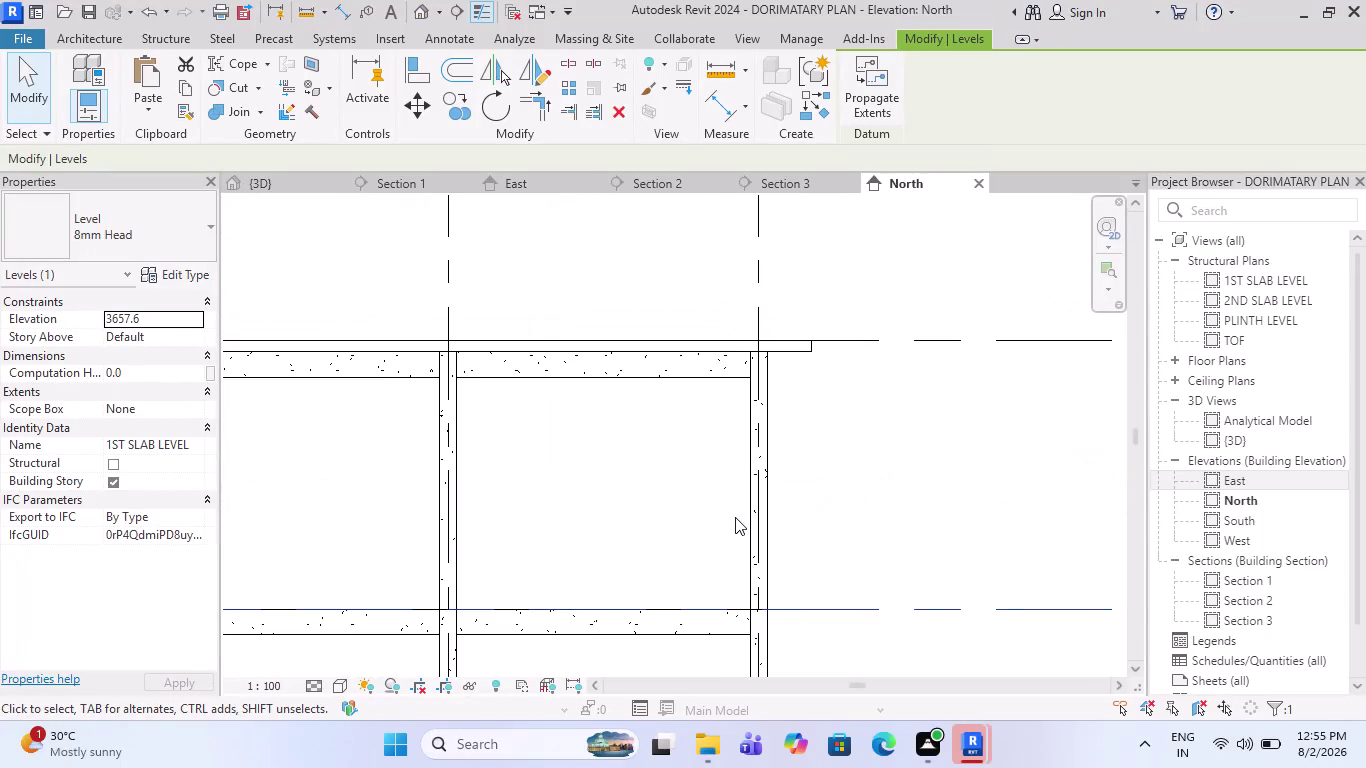
Open the Section 3 cut view through the beam.
scroll(down, 3)
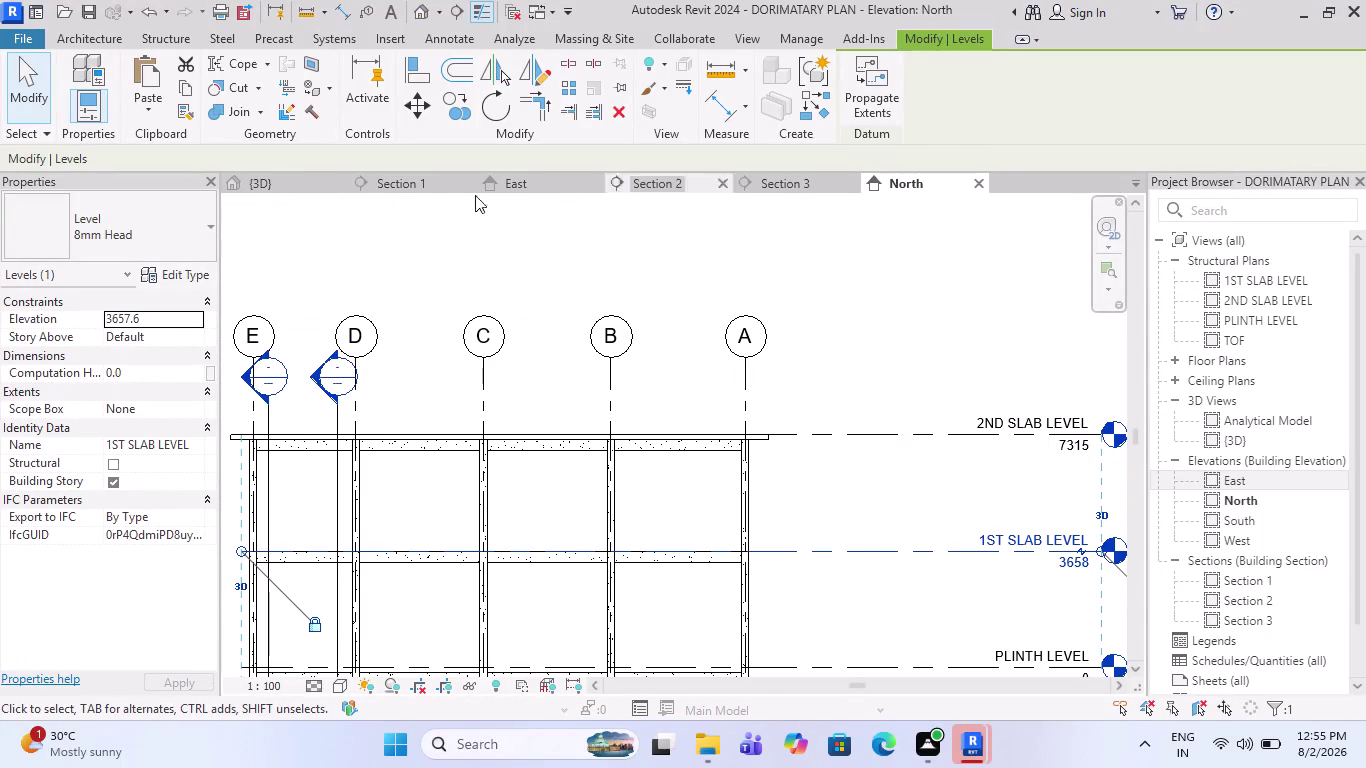
click(812, 182)
scroll(up, 3)
scroll(up, 3)
scroll(up, 3)
scroll(down, 3)
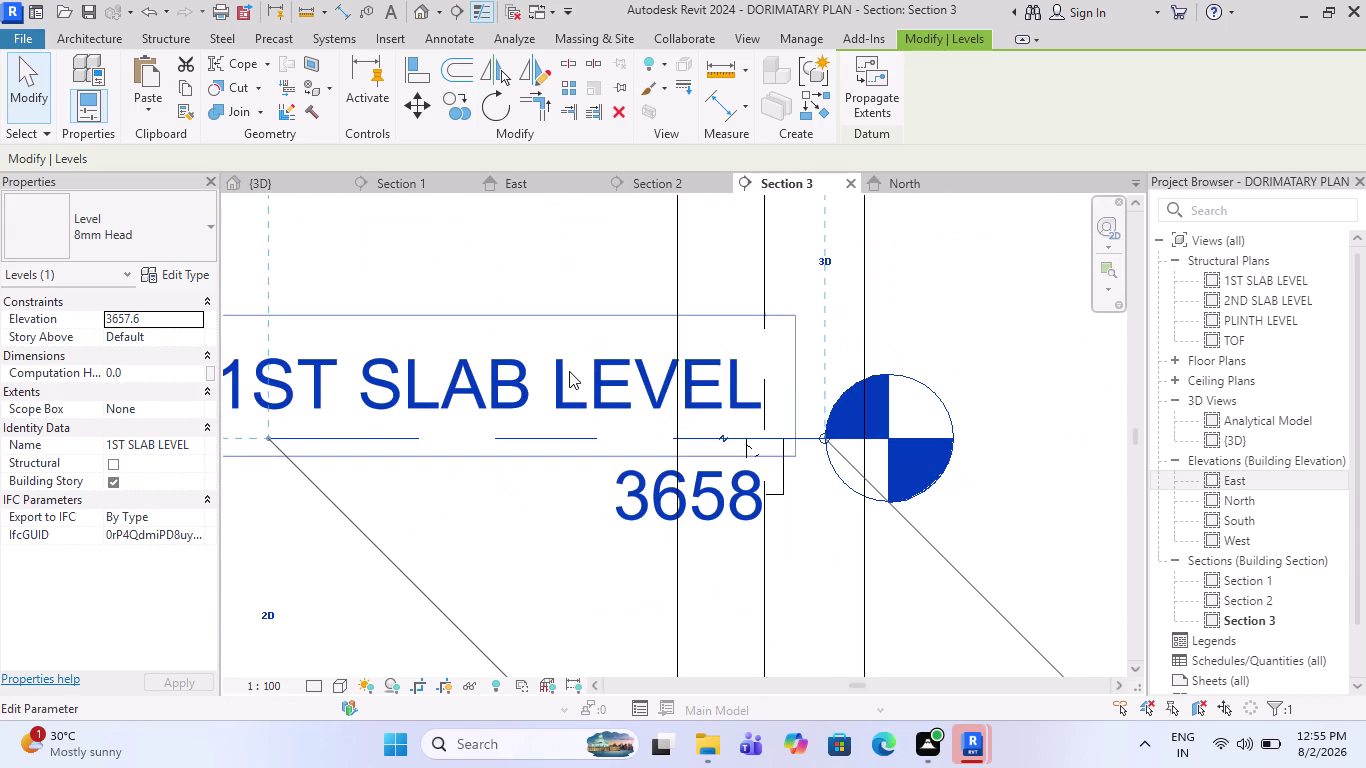
Check the Section 3 view's shortcut menu options, then dismiss them.
click(569, 371)
key(Escape)
click(945, 411)
right_click(947, 355)
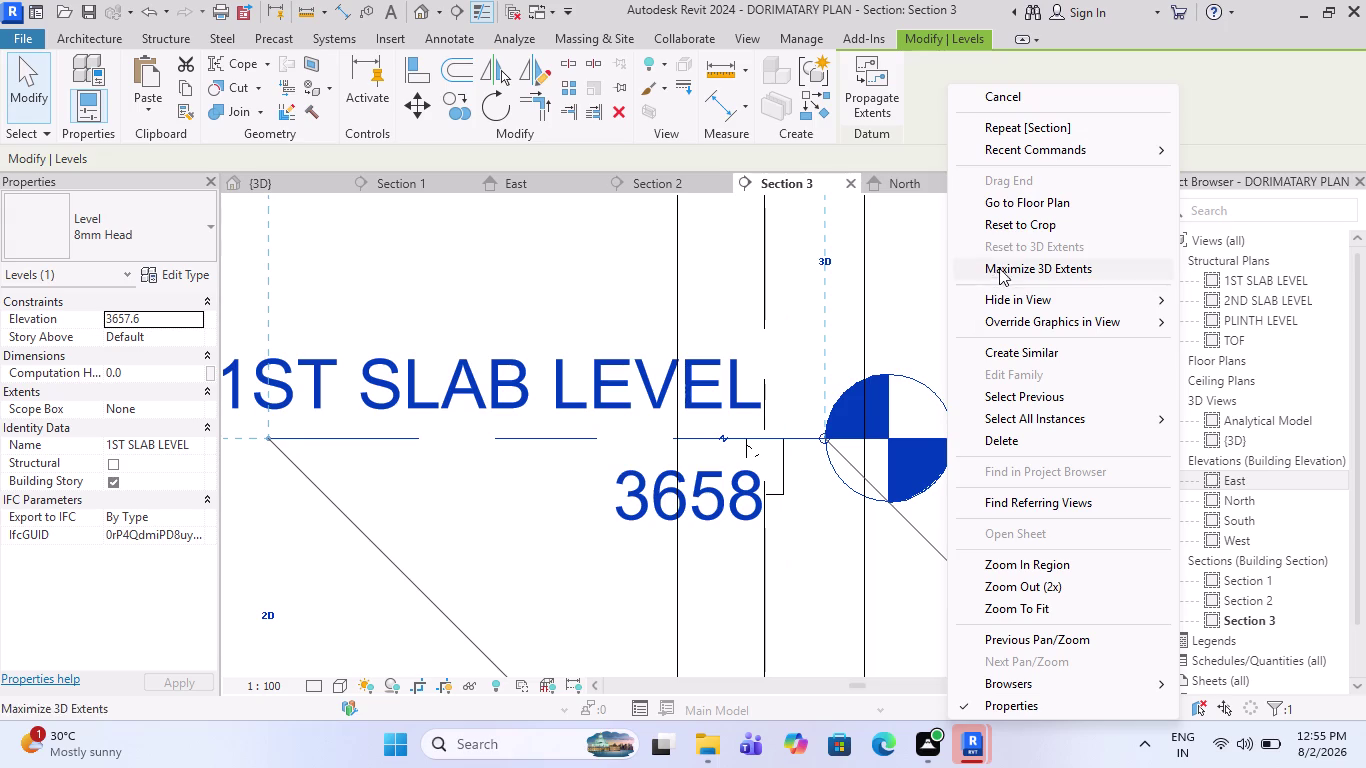
click(1047, 302)
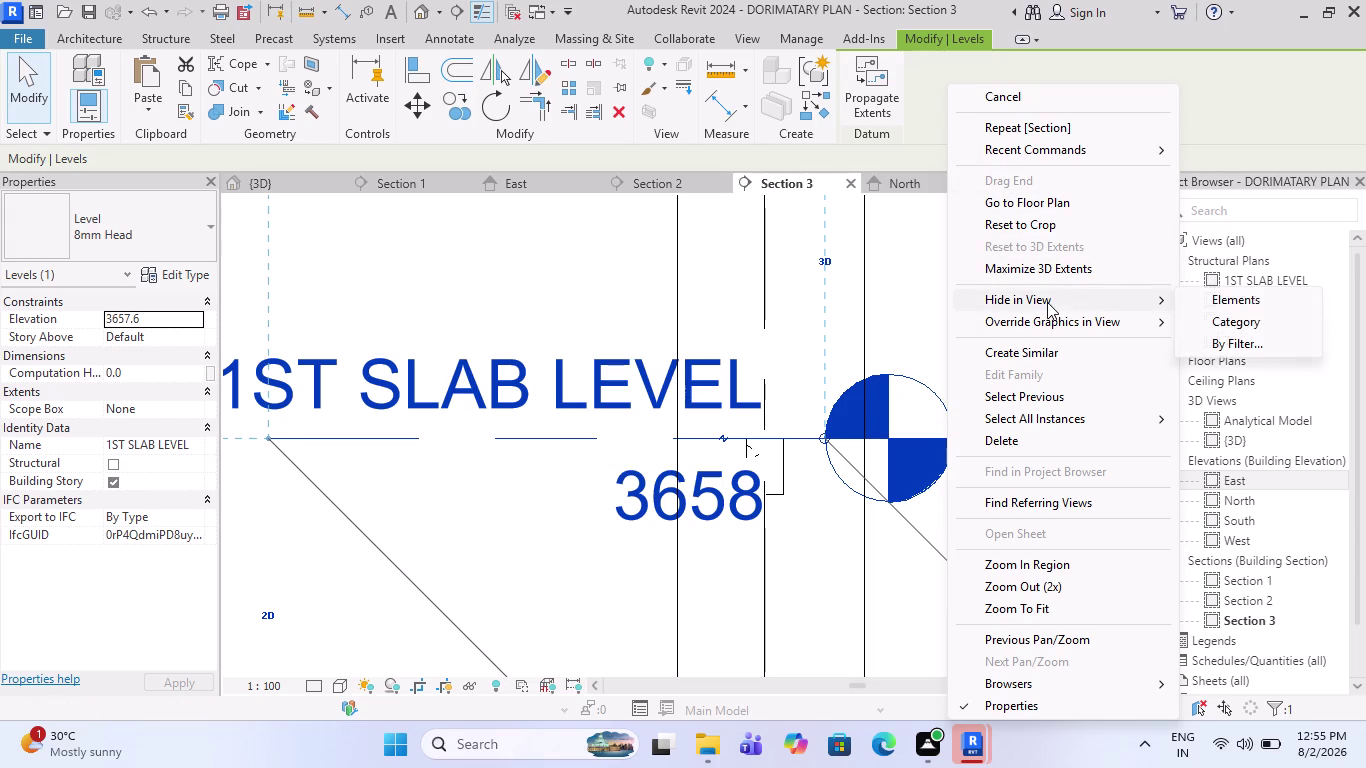
click(1199, 298)
scroll(up, 3)
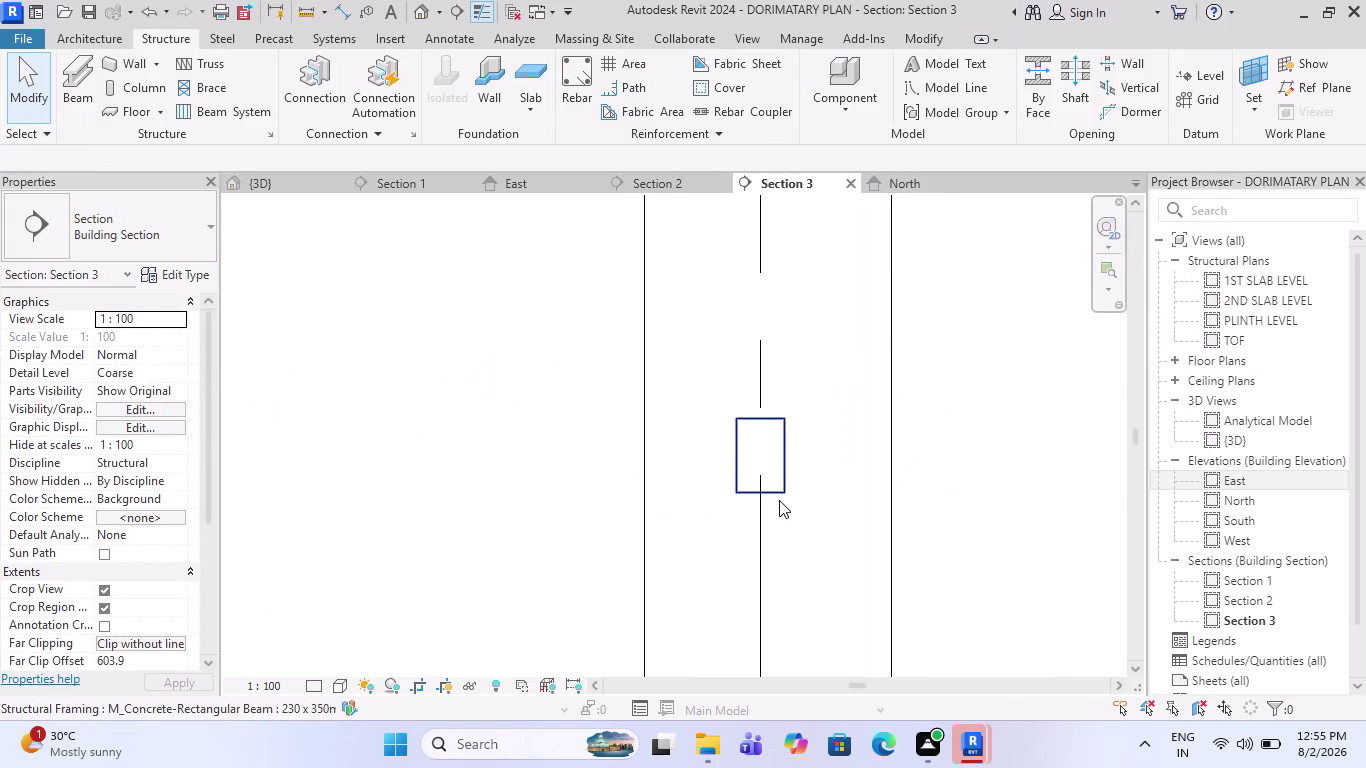
scroll(down, 3)
scroll(down, 3)
scroll(up, 3)
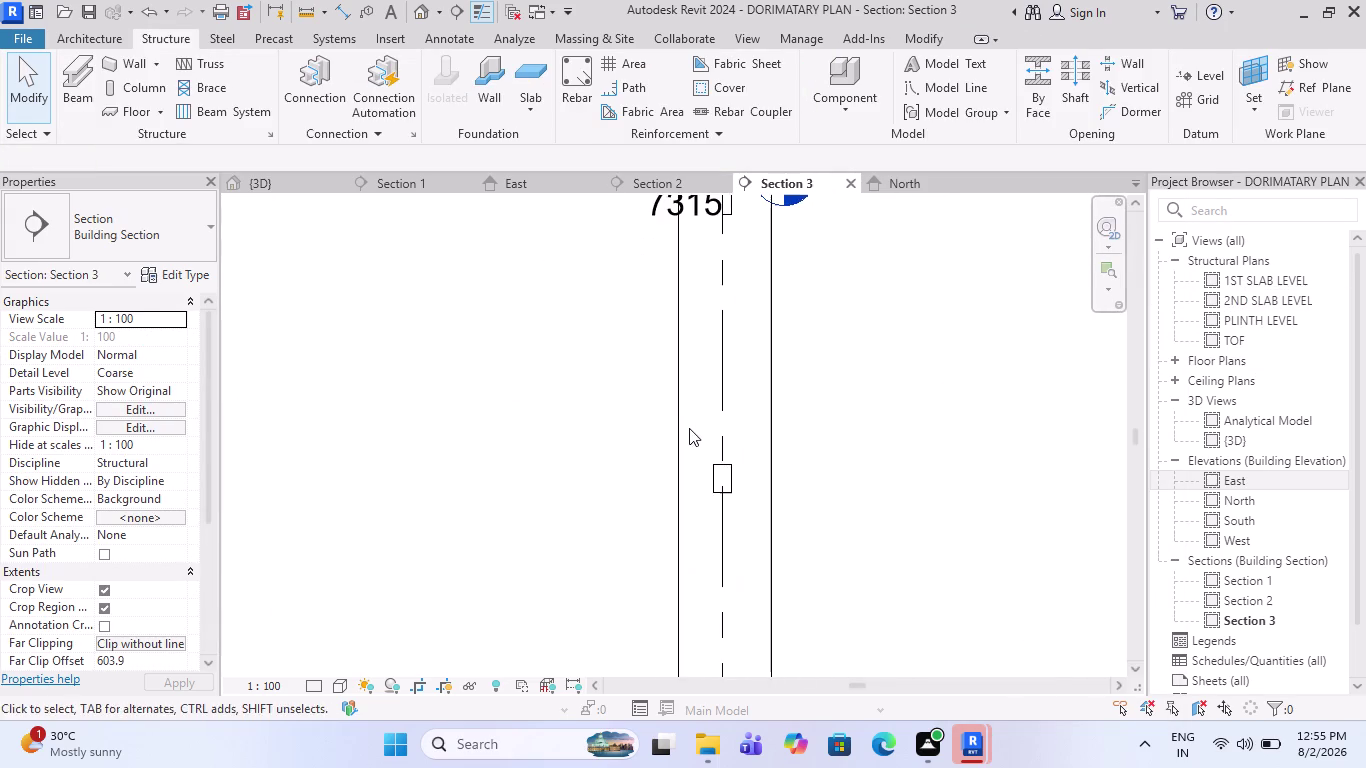
scroll(up, 3)
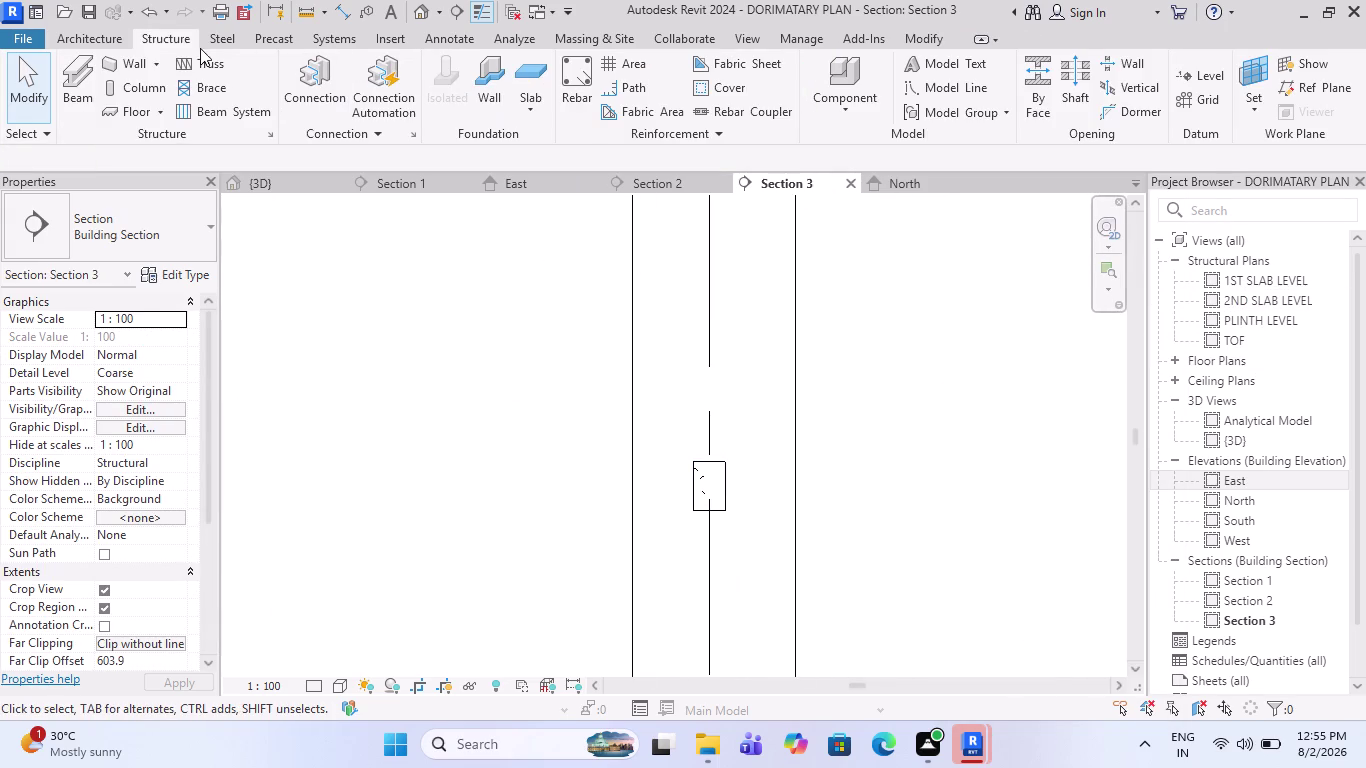
Set the beam's rebar cover to Rebar Cover 3 <25 mm>.
click(731, 85)
scroll(up, 3)
click(727, 479)
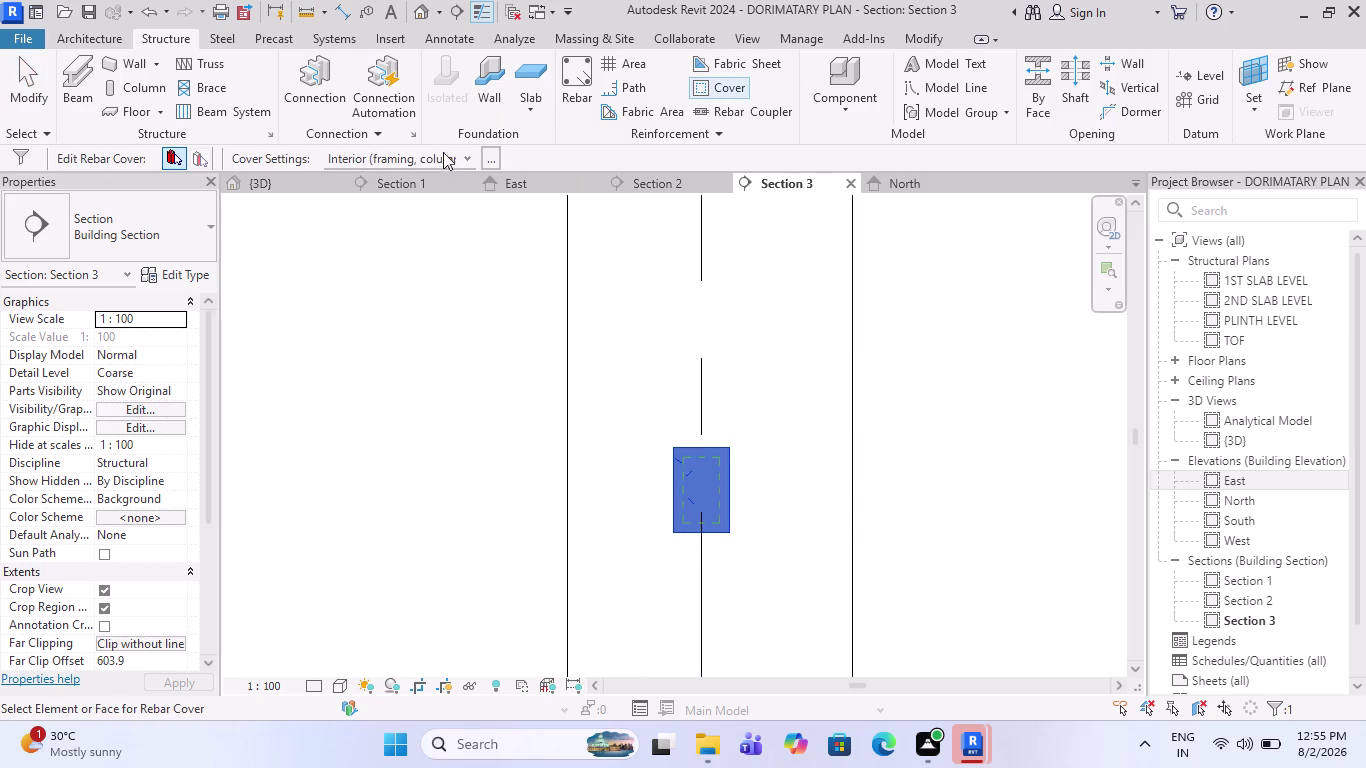
click(443, 158)
click(432, 331)
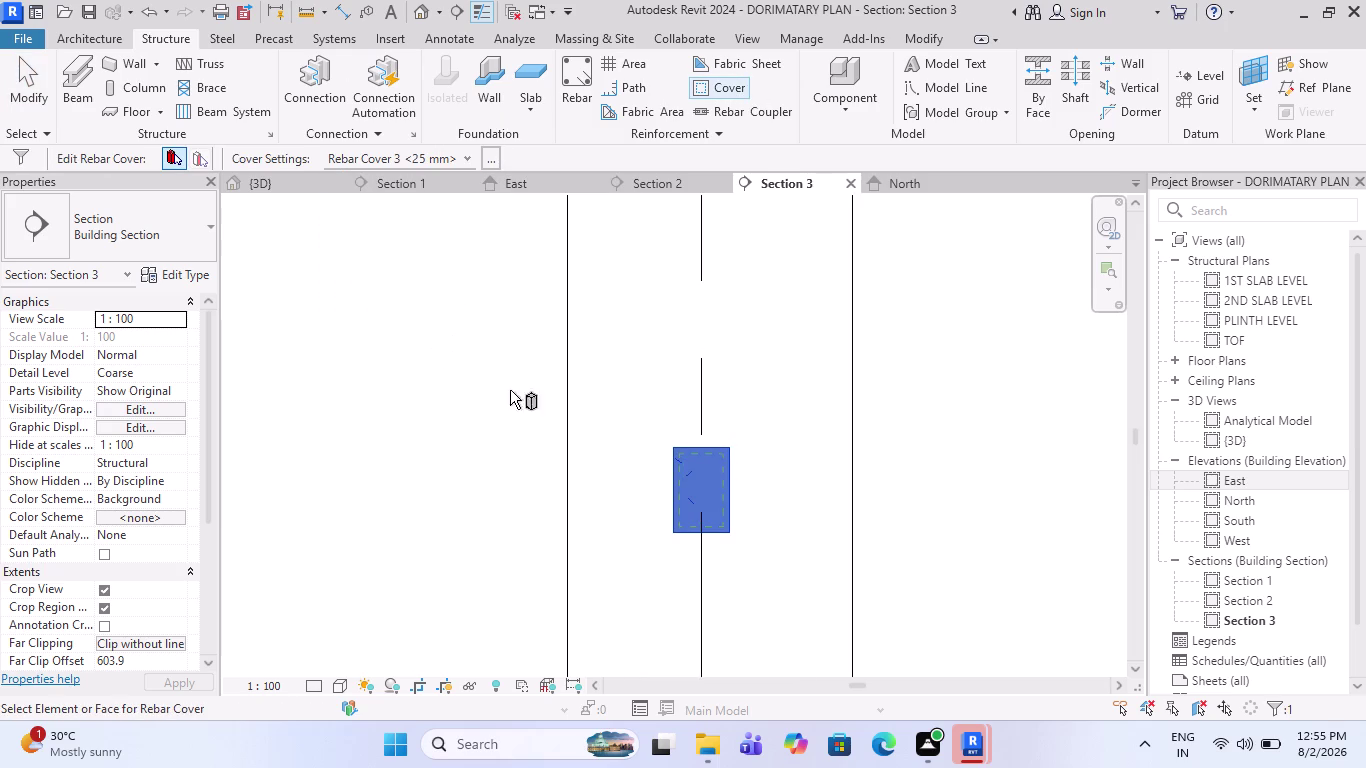
scroll(up, 3)
Start rebar placement with the M_T1 stirrup shape, placed parallel to the work plane.
click(590, 69)
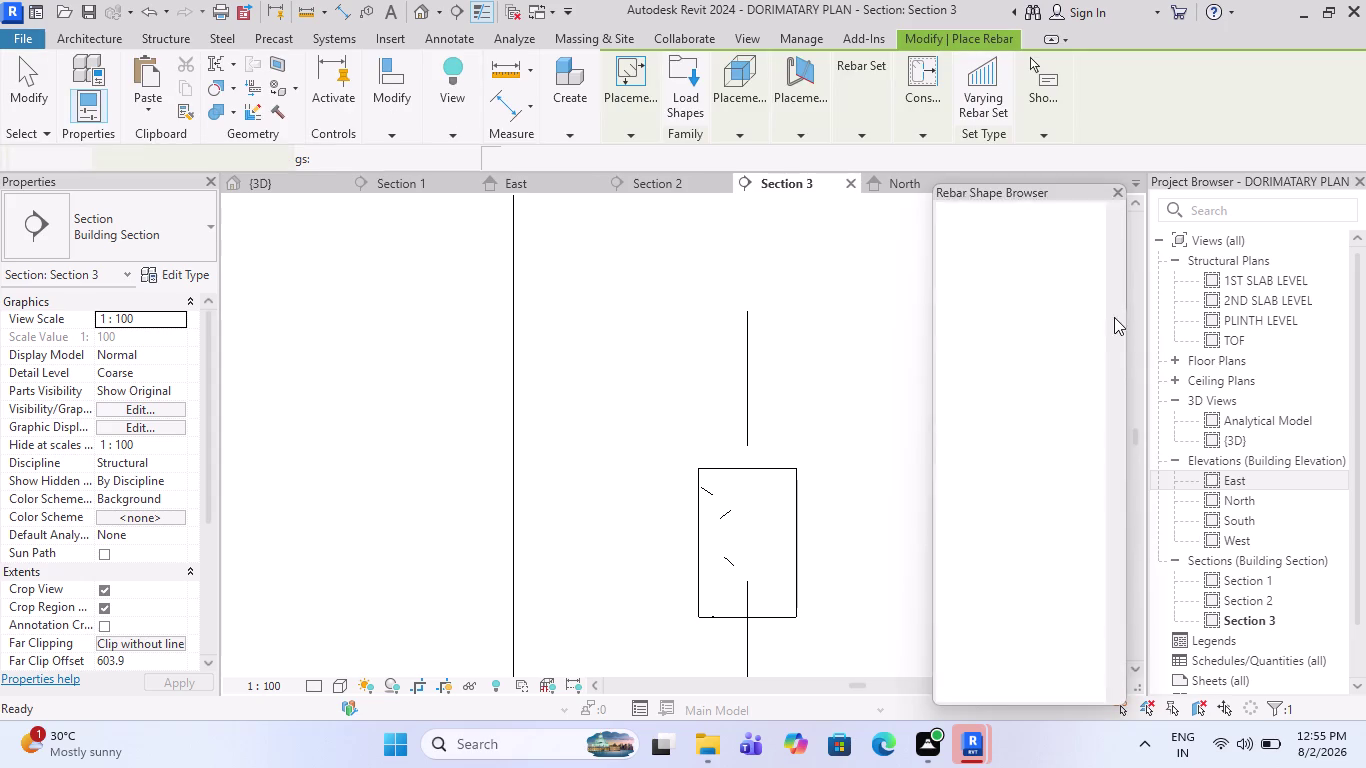
drag(1109, 231, 1119, 386)
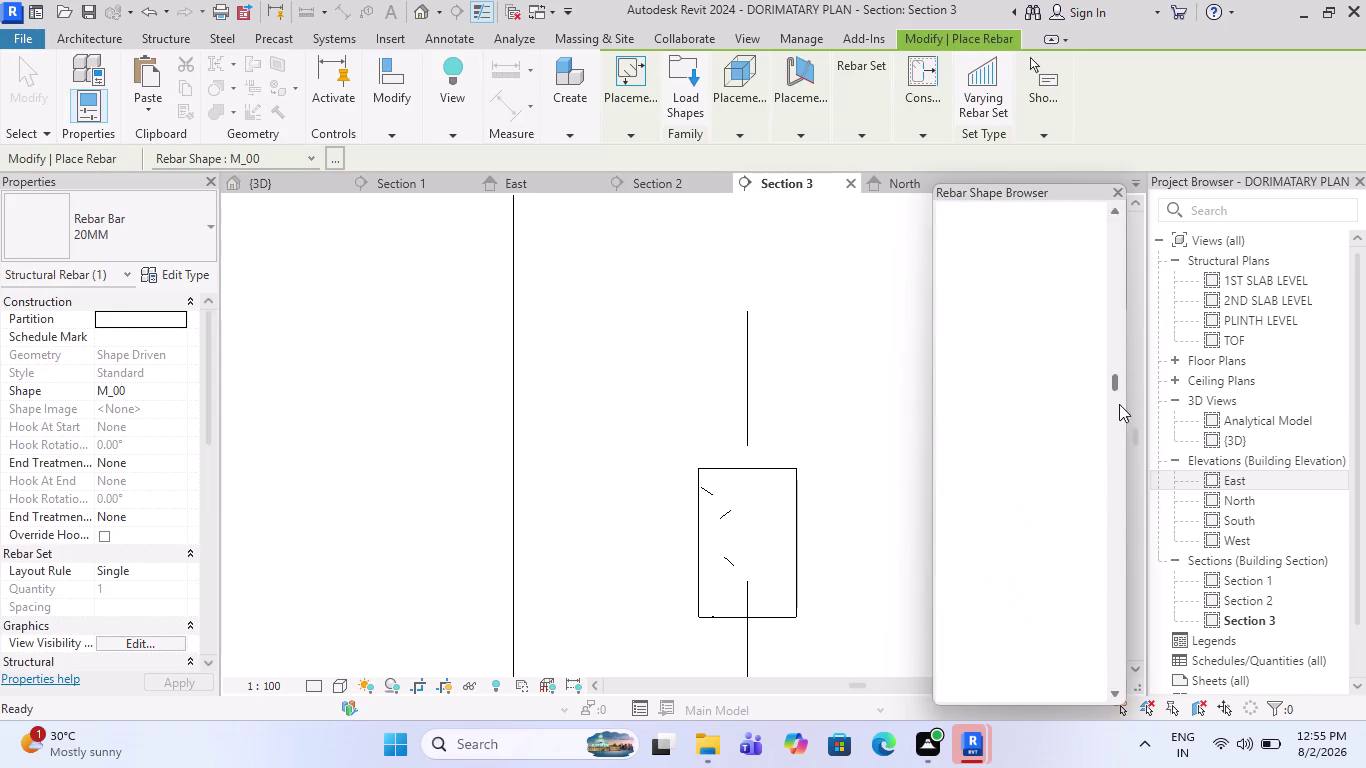
drag(1119, 386, 1121, 534)
scroll(down, 3)
scroll(down, 3)
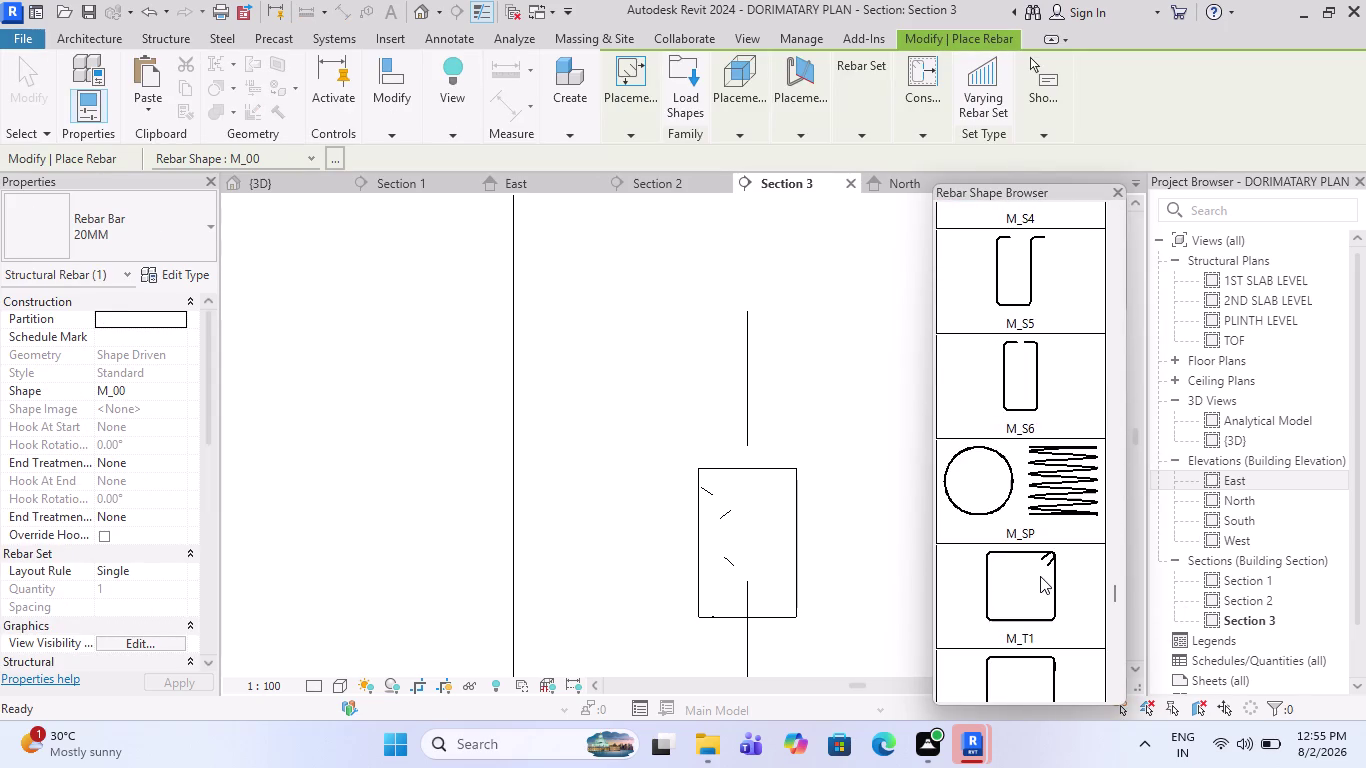
click(1029, 570)
scroll(up, 3)
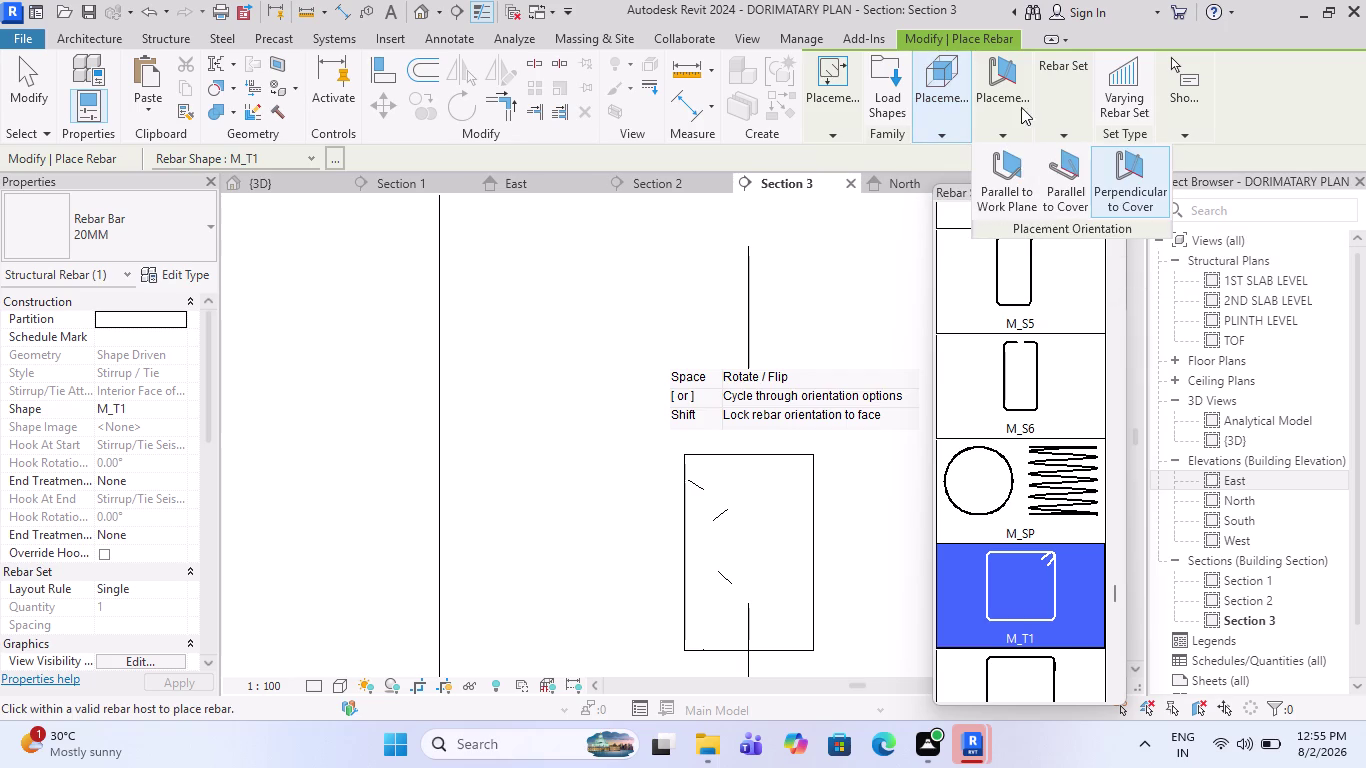
click(1005, 173)
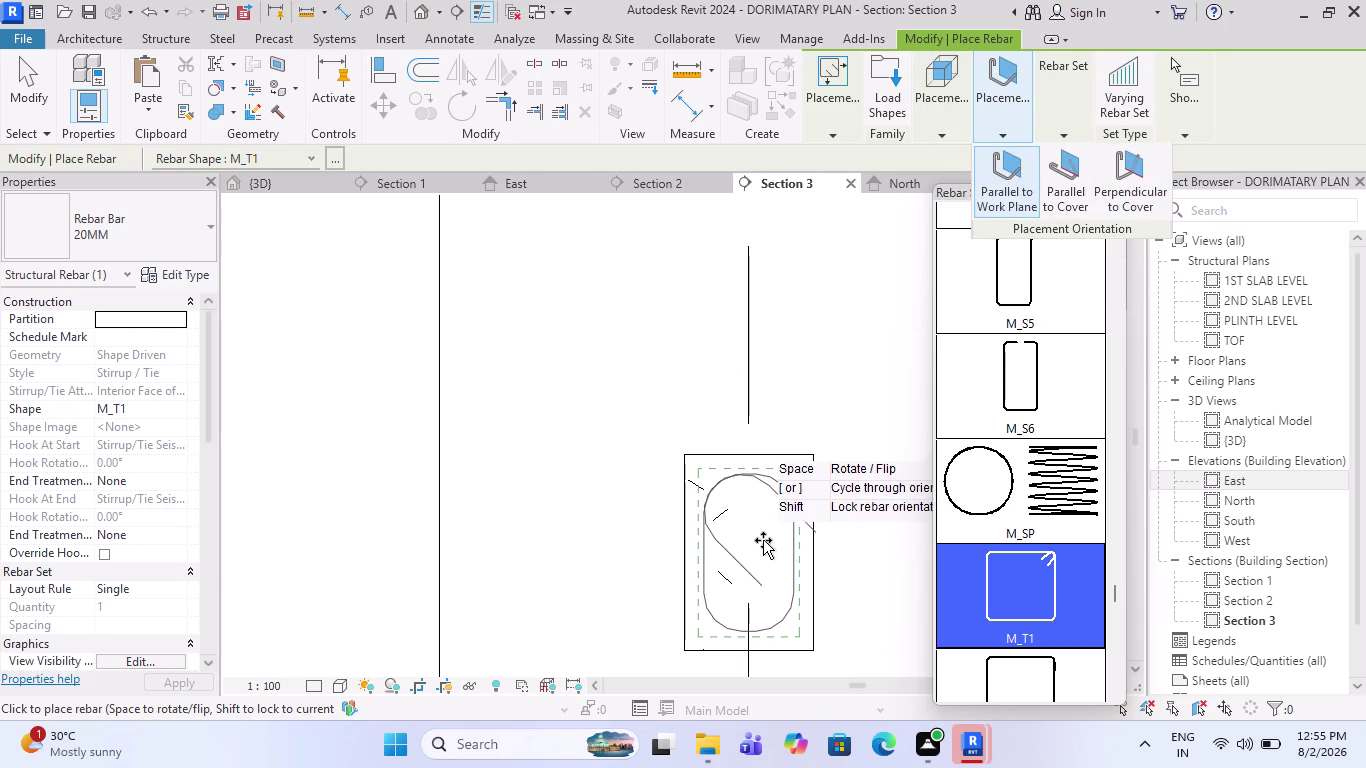
Place an 8MM M_T1 stirrup inside the Section 3 beam.
scroll(up, 3)
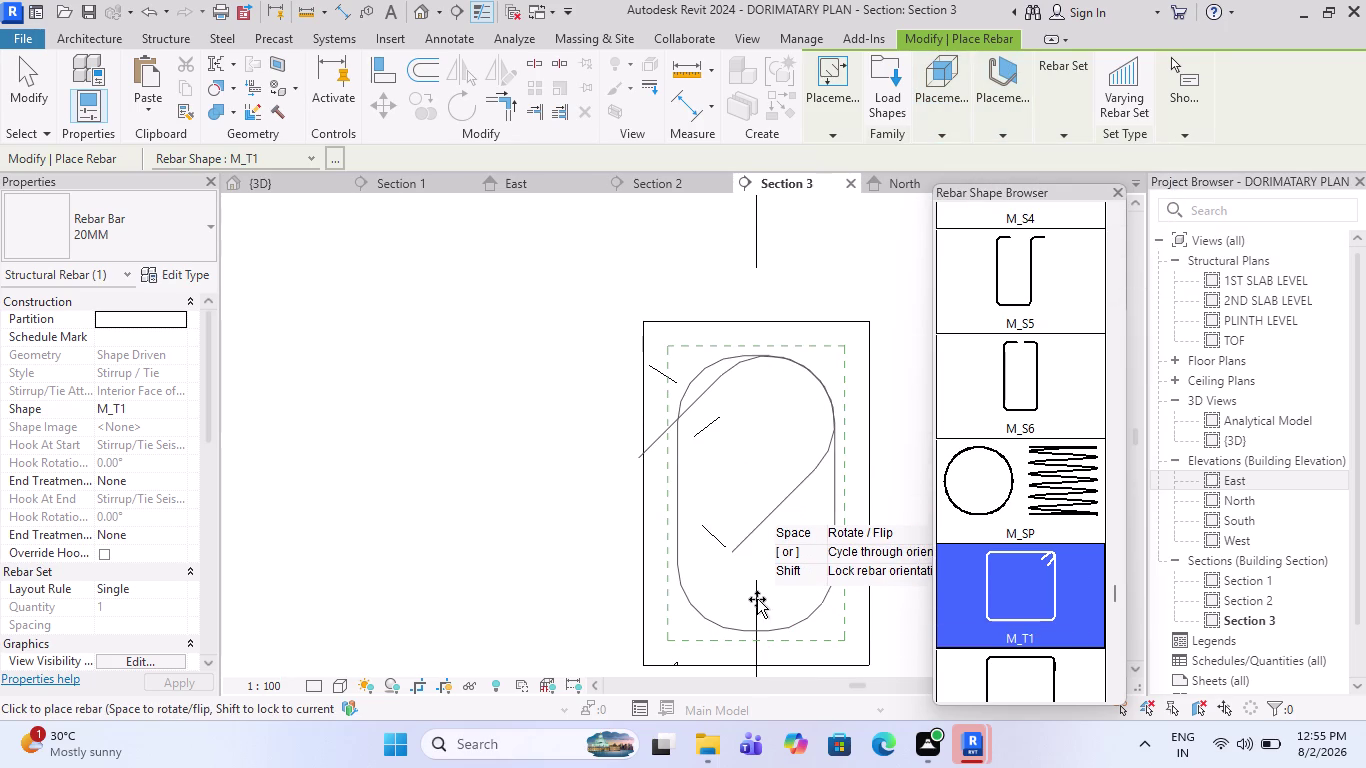
scroll(down, 3)
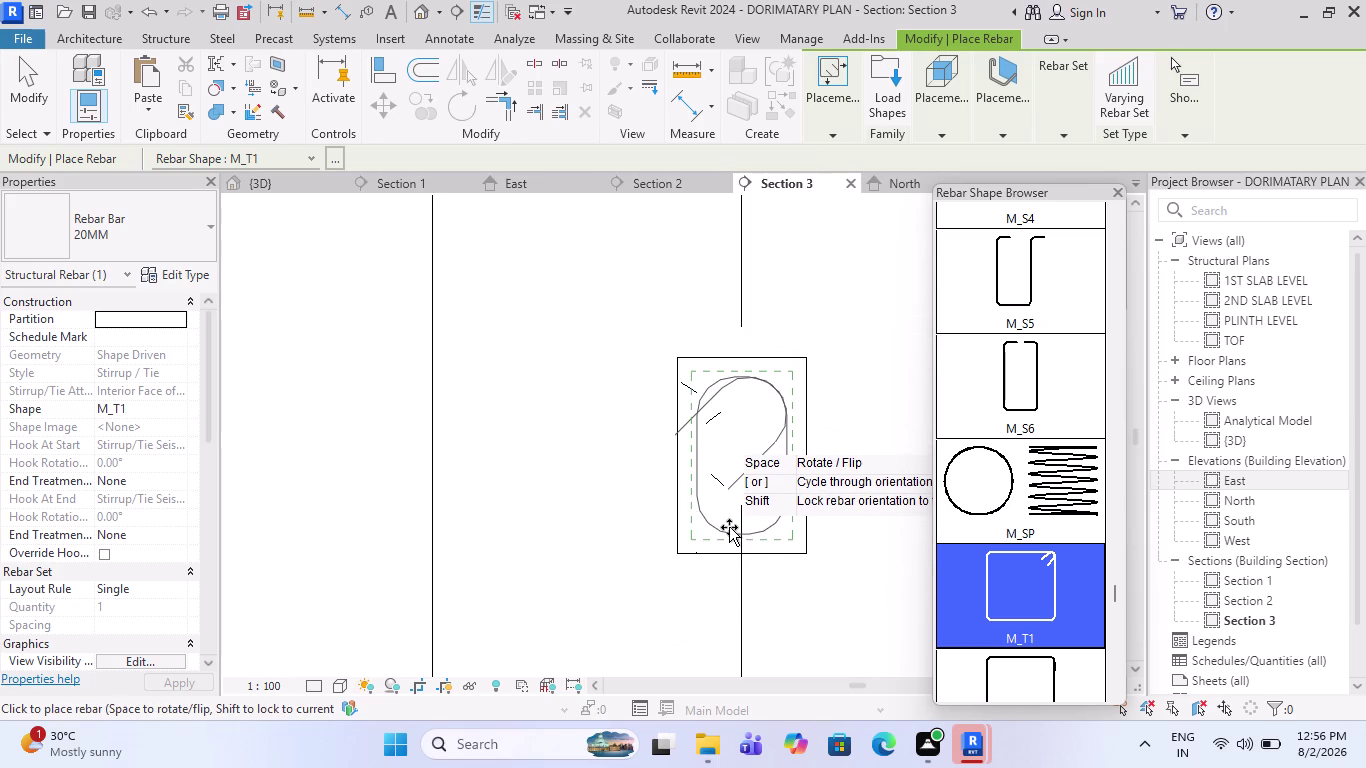
click(139, 227)
scroll(up, 3)
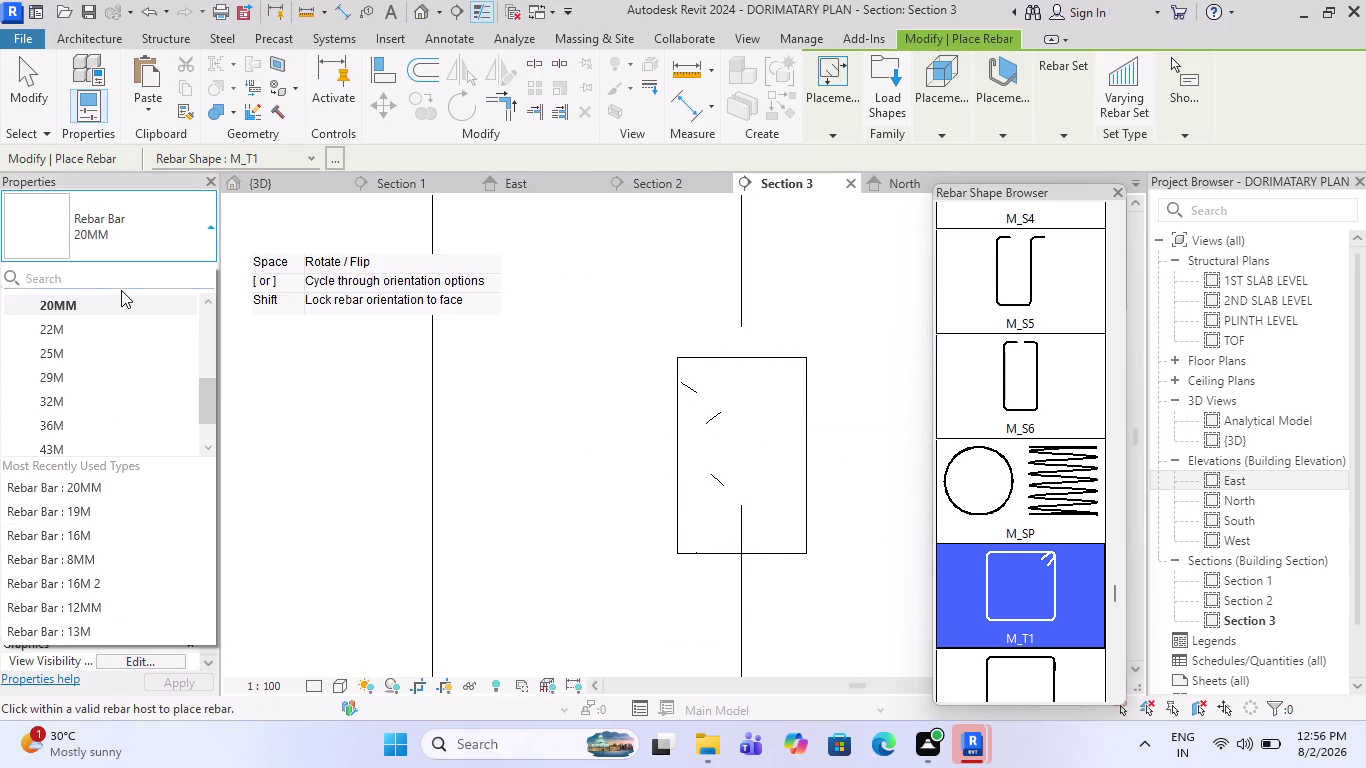
scroll(up, 3)
scroll(up, 3)
click(84, 328)
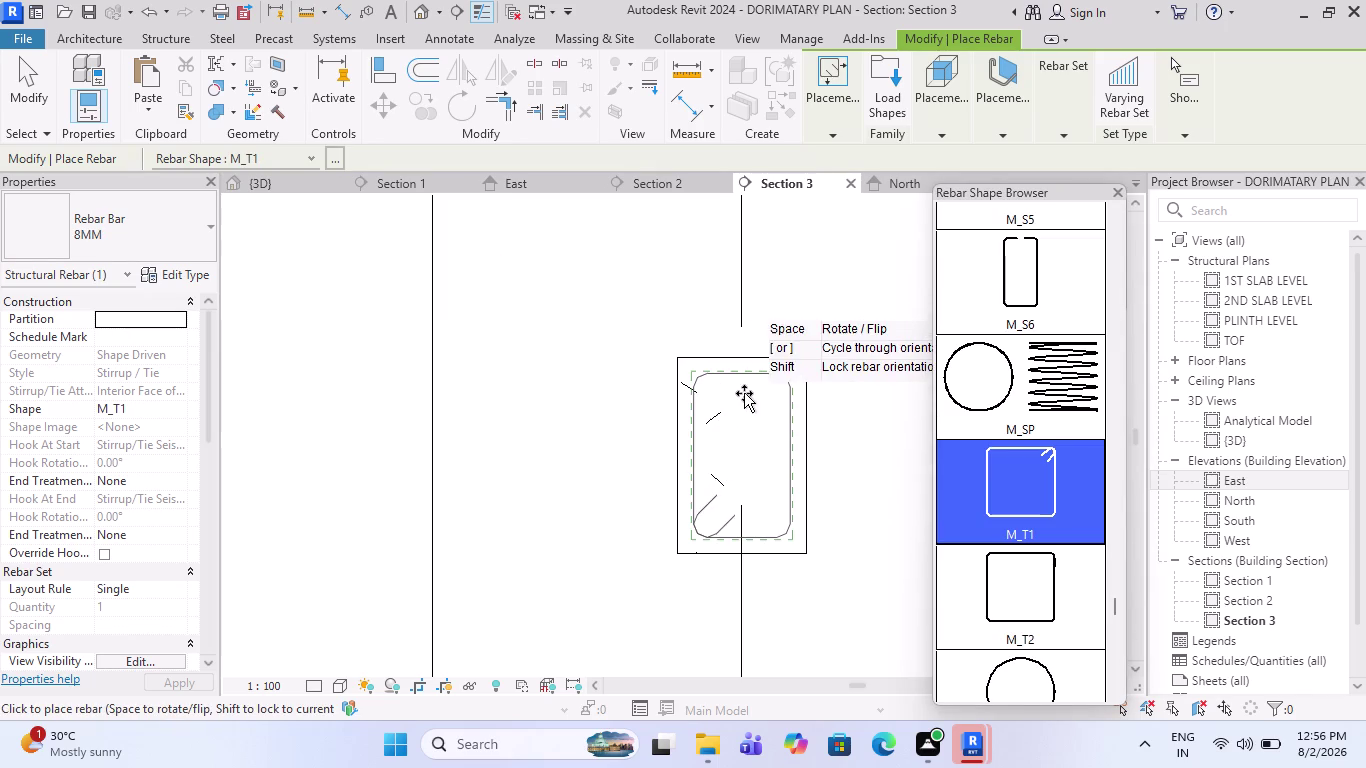
click(736, 516)
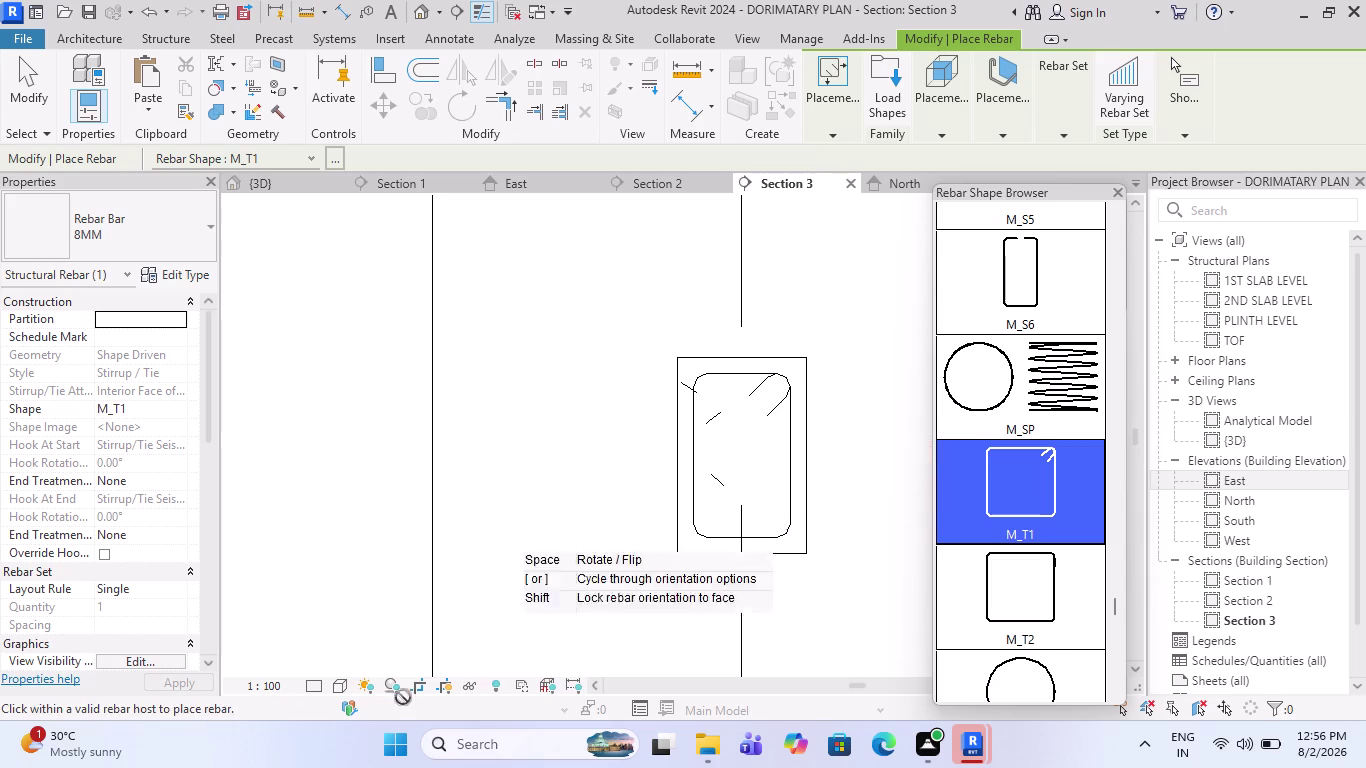
Show the section at Fine detail and select the straight M_00 bar shape.
click(312, 686)
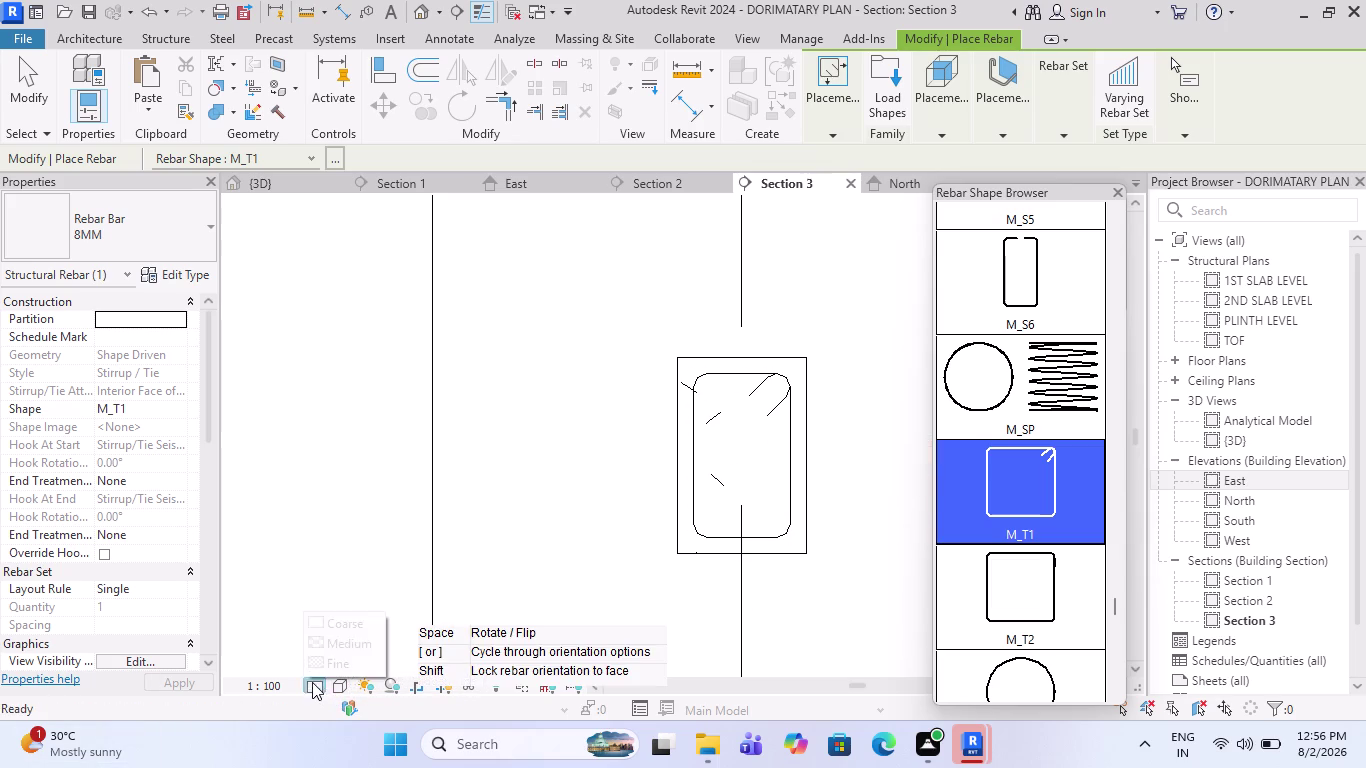
click(314, 670)
scroll(up, 3)
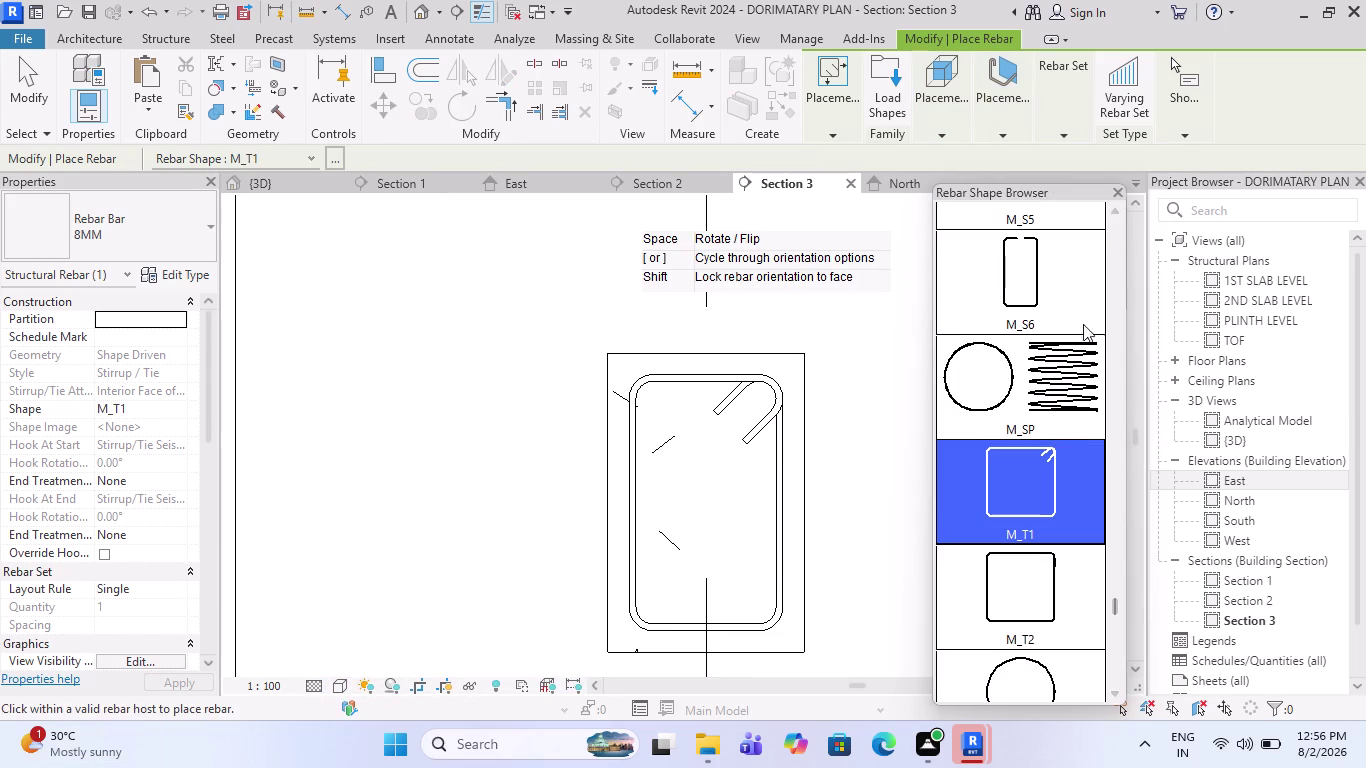
scroll(up, 3)
scroll(up, 3)
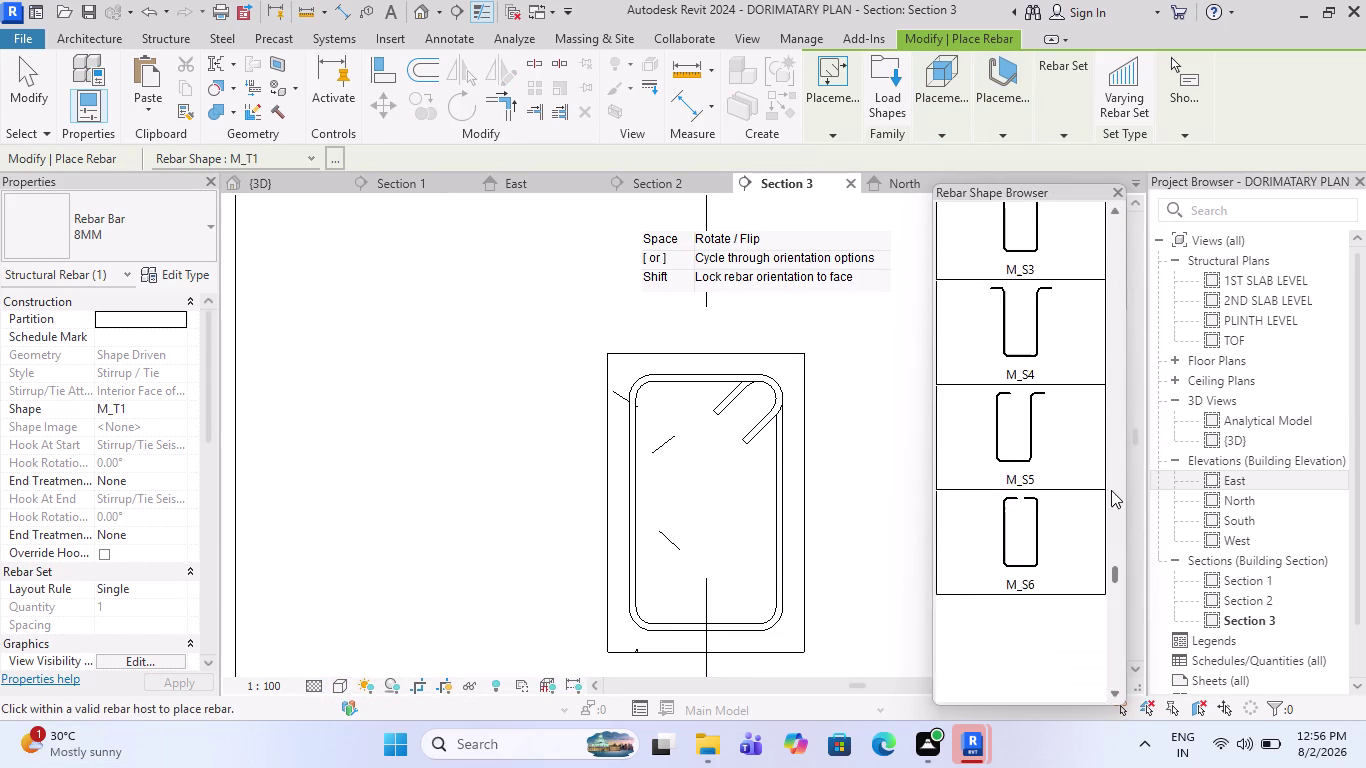
scroll(up, 3)
scroll(up, 3)
scroll(up, 3)
scroll(up, 3)
scroll(up, 3)
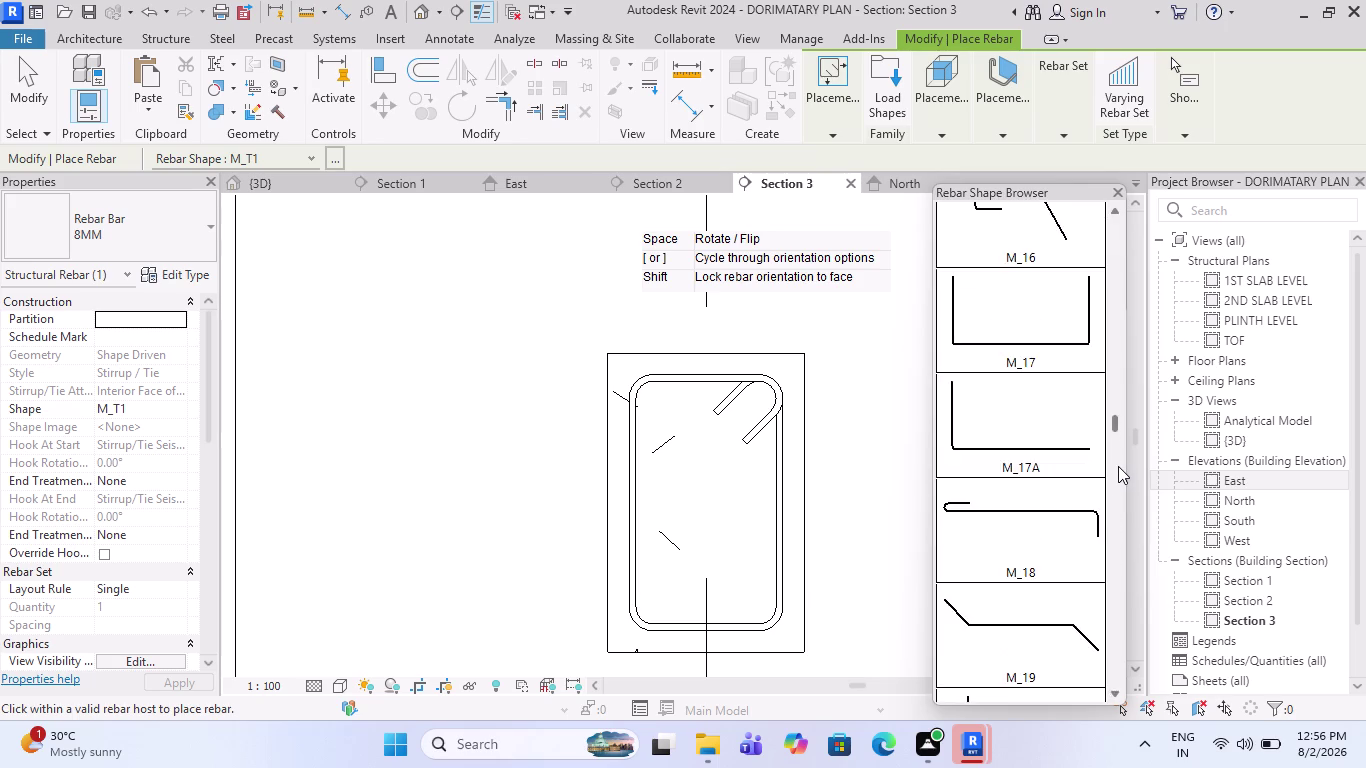
scroll(up, 3)
scroll(up, 3)
scroll(up, 3)
scroll(up, 3)
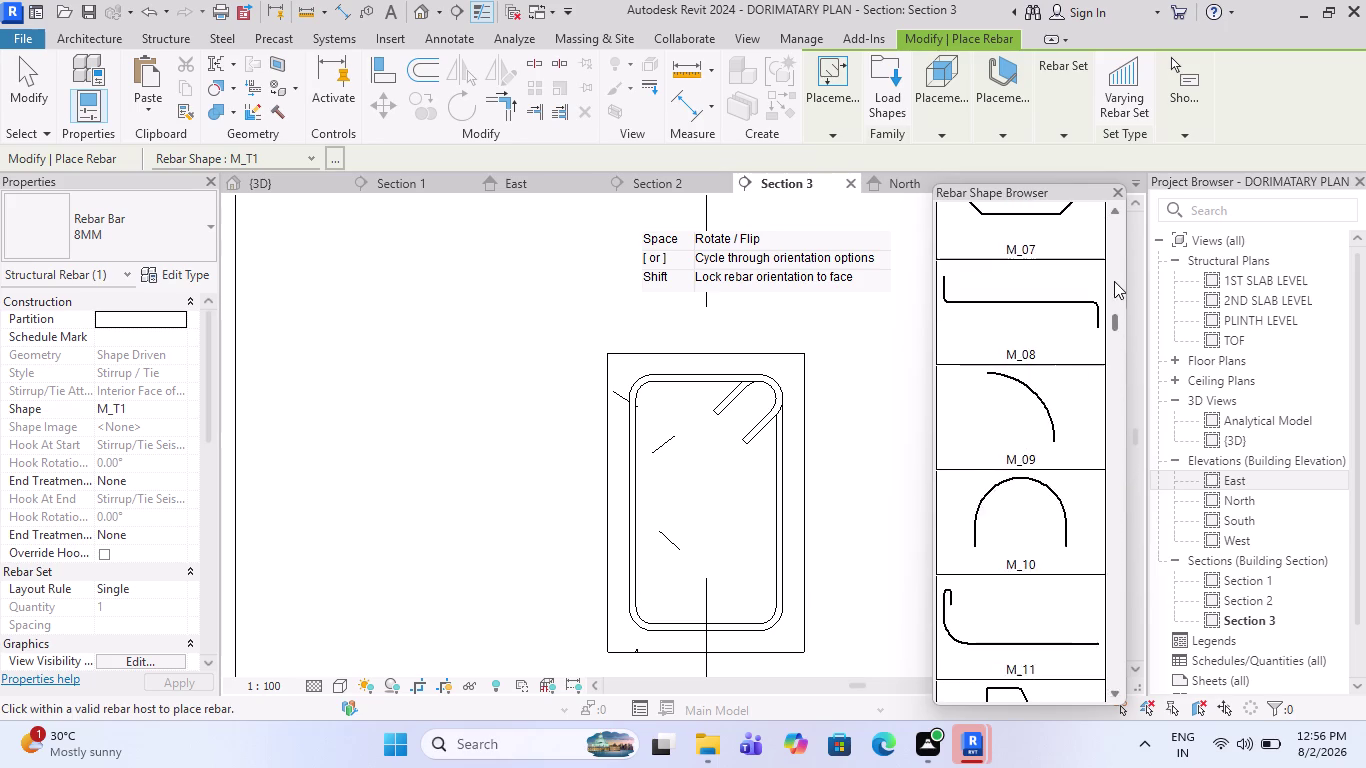
scroll(up, 3)
scroll(up, 3)
scroll(down, 3)
scroll(up, 3)
scroll(up, 3)
scroll(up, 3)
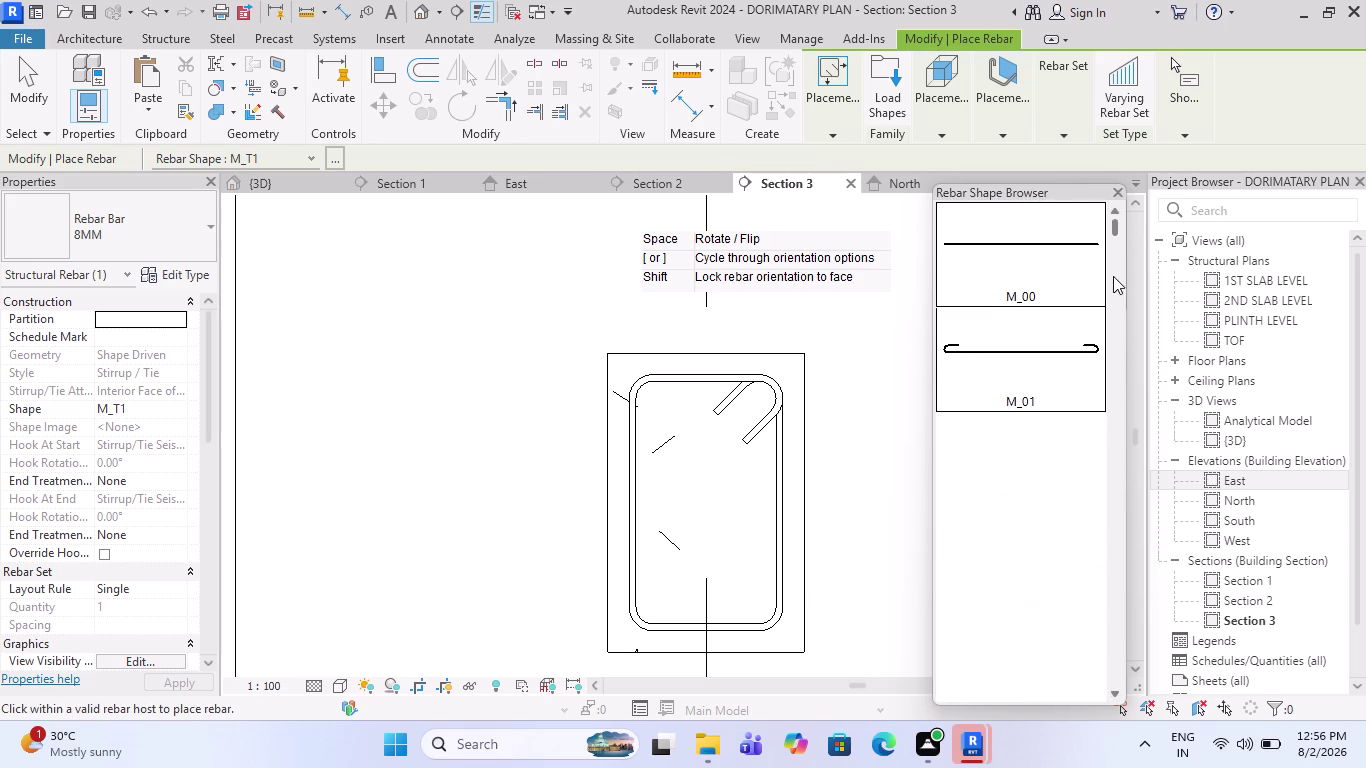
click(1074, 263)
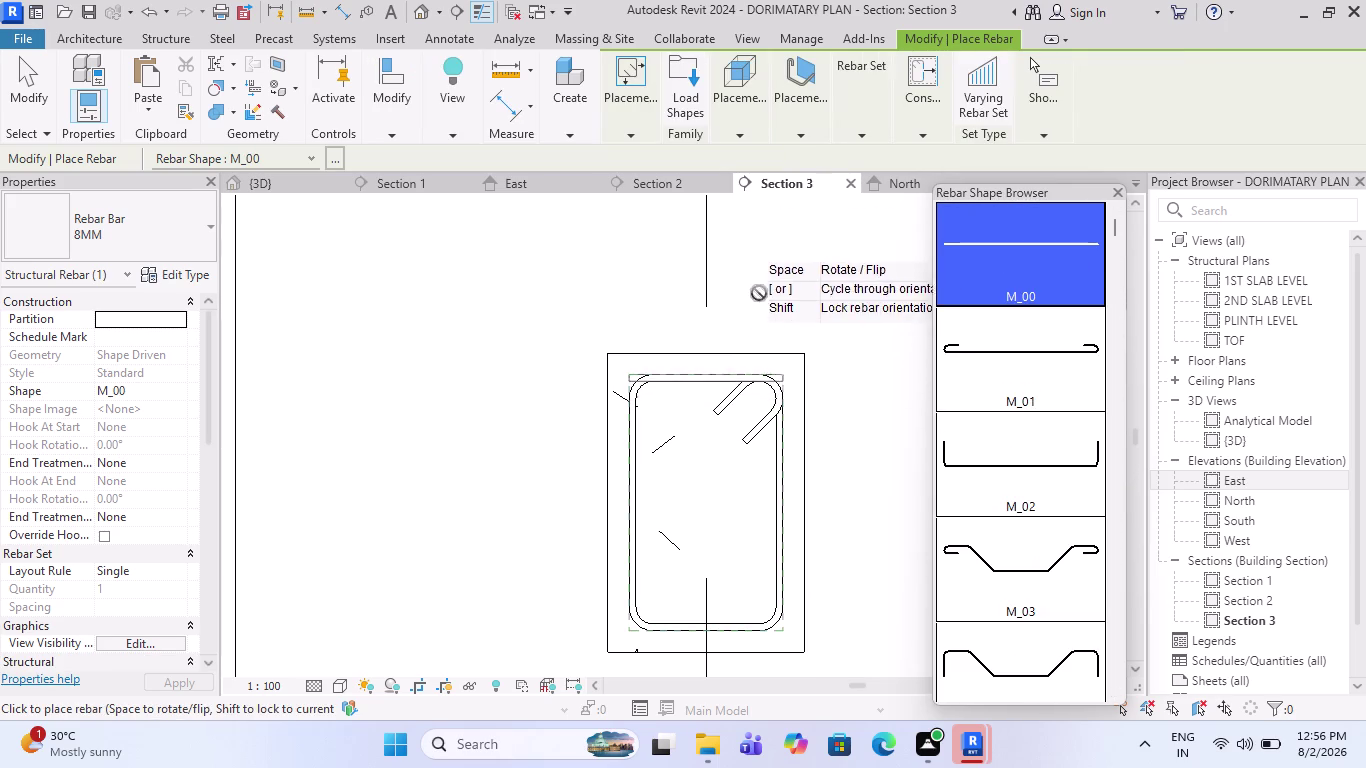
Place a 16M bar in the stirrup's top-right corner.
click(913, 170)
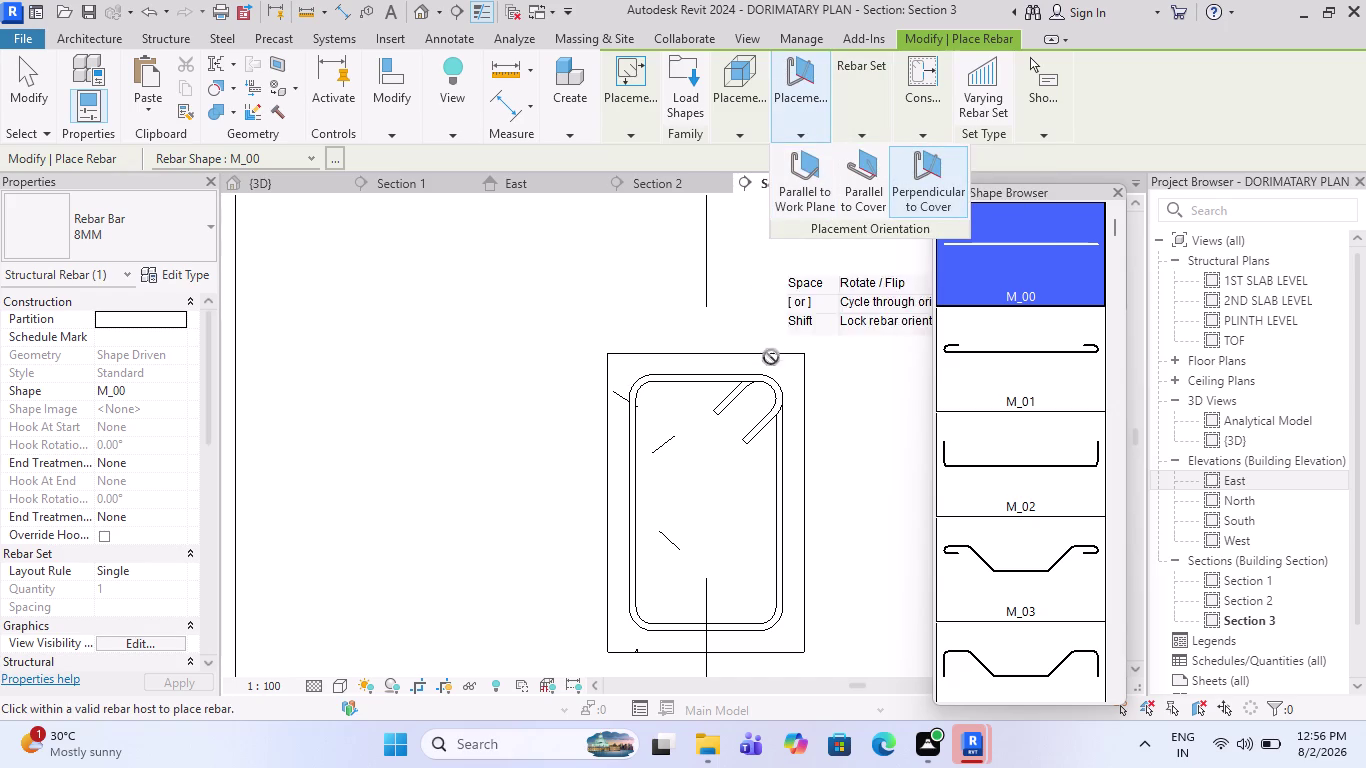
scroll(up, 3)
click(178, 222)
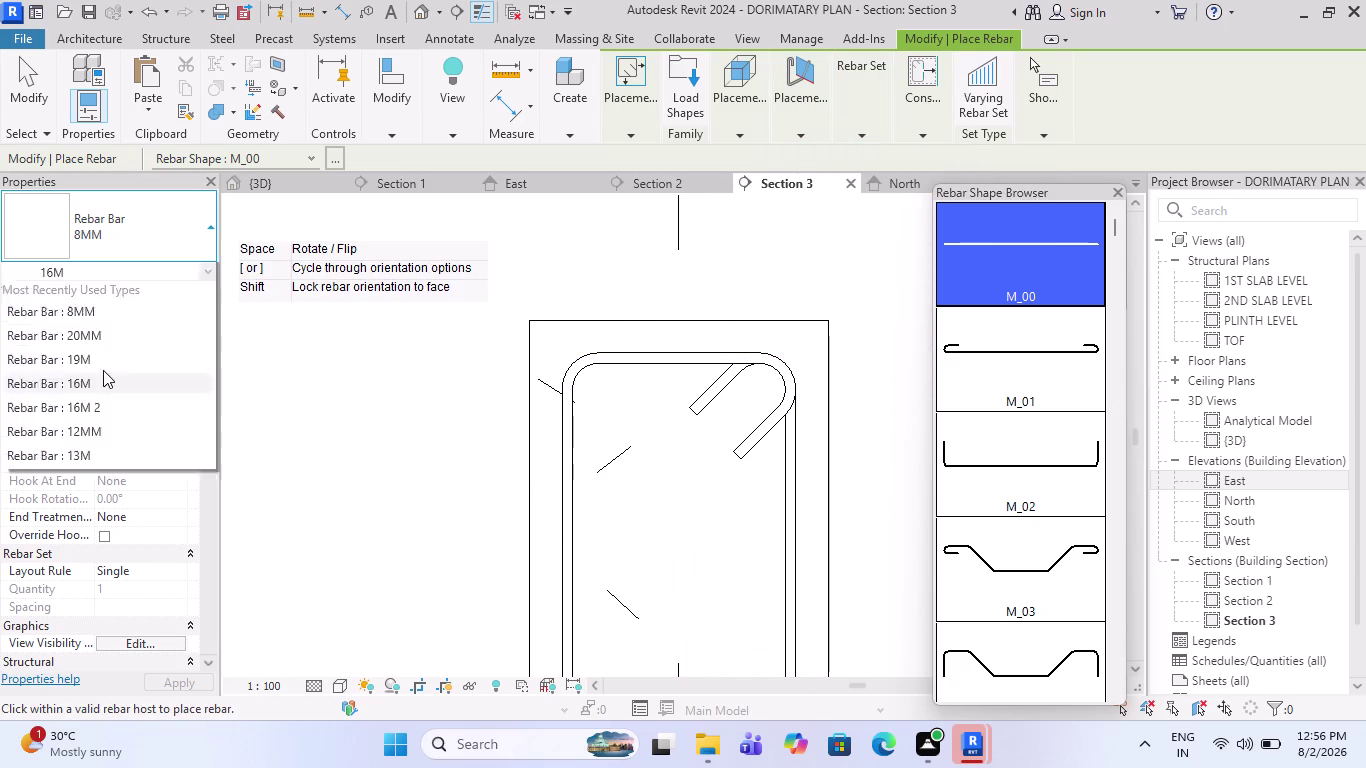
scroll(down, 3)
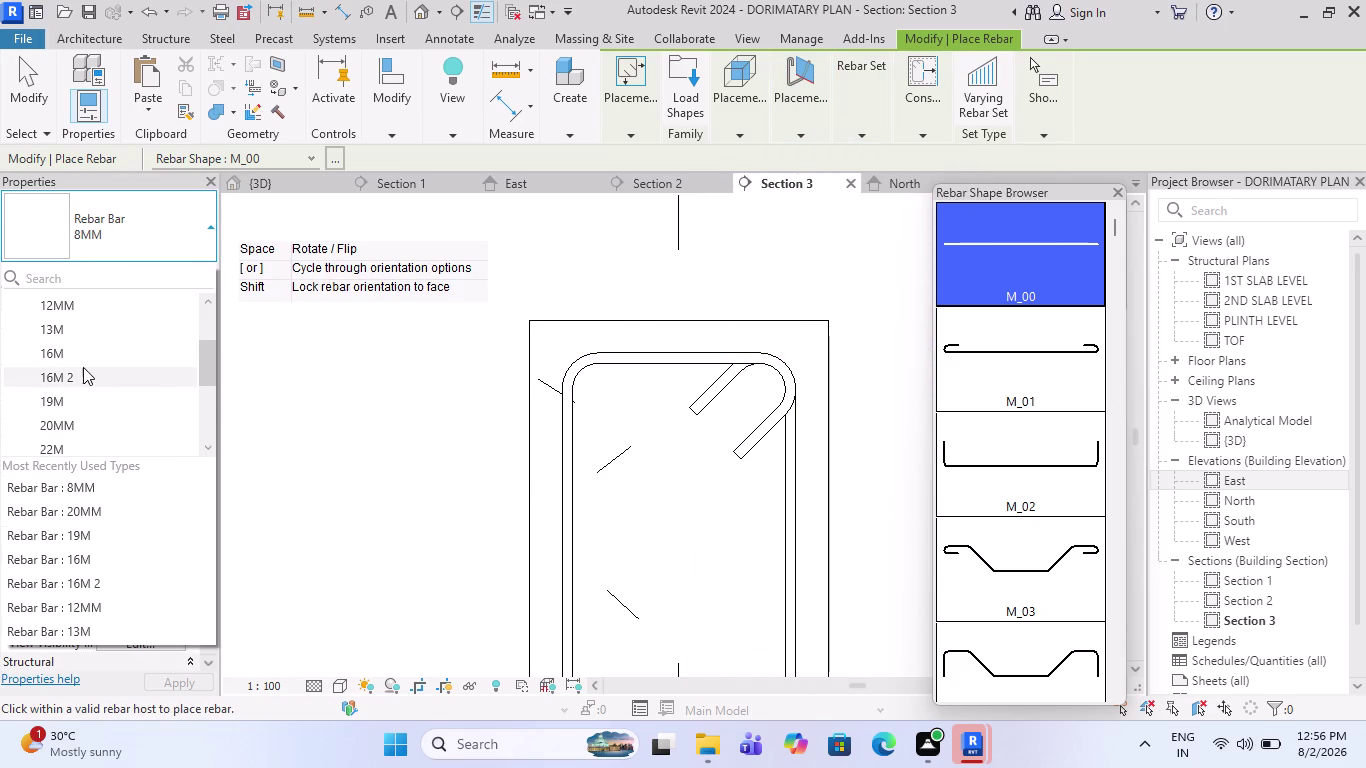
click(83, 367)
scroll(up, 3)
scroll(up, 3)
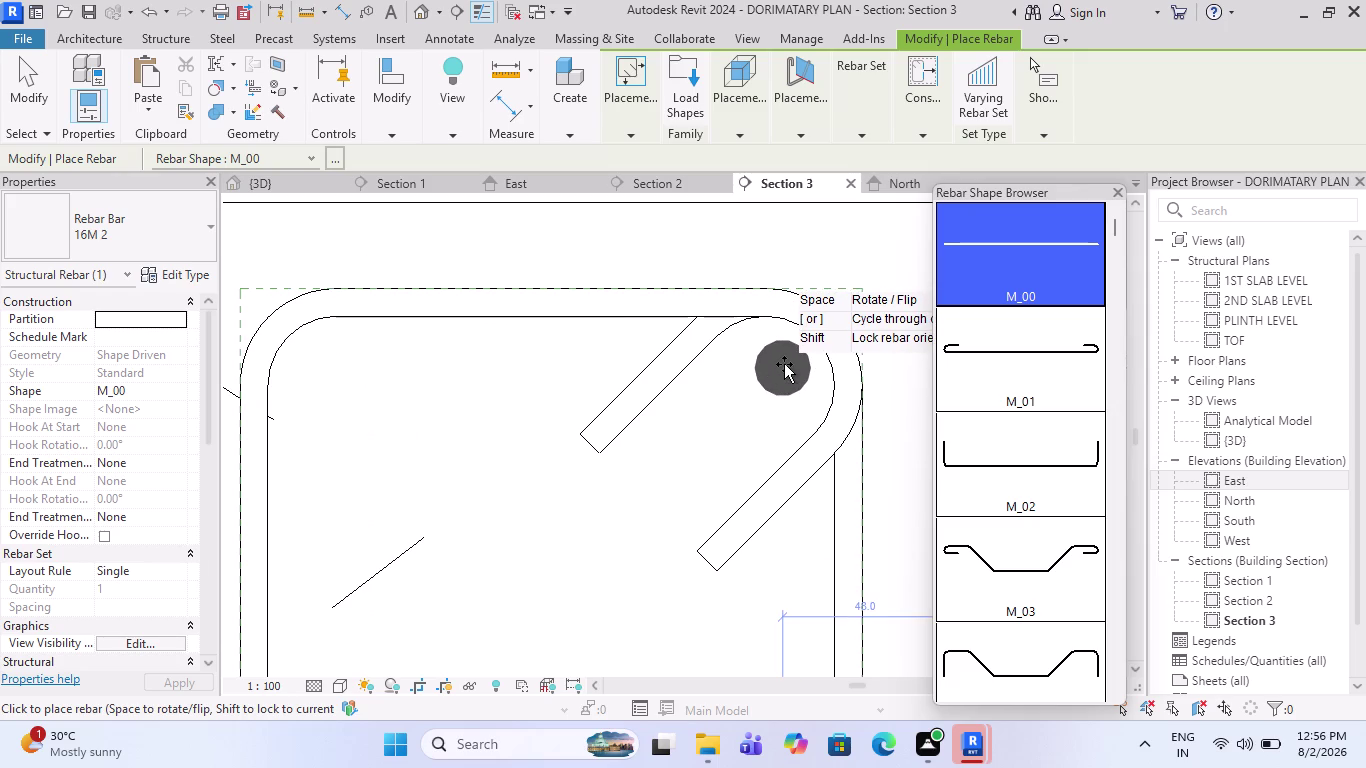
click(784, 364)
Place a 20MM bar in the beam's bottom corner.
scroll(down, 3)
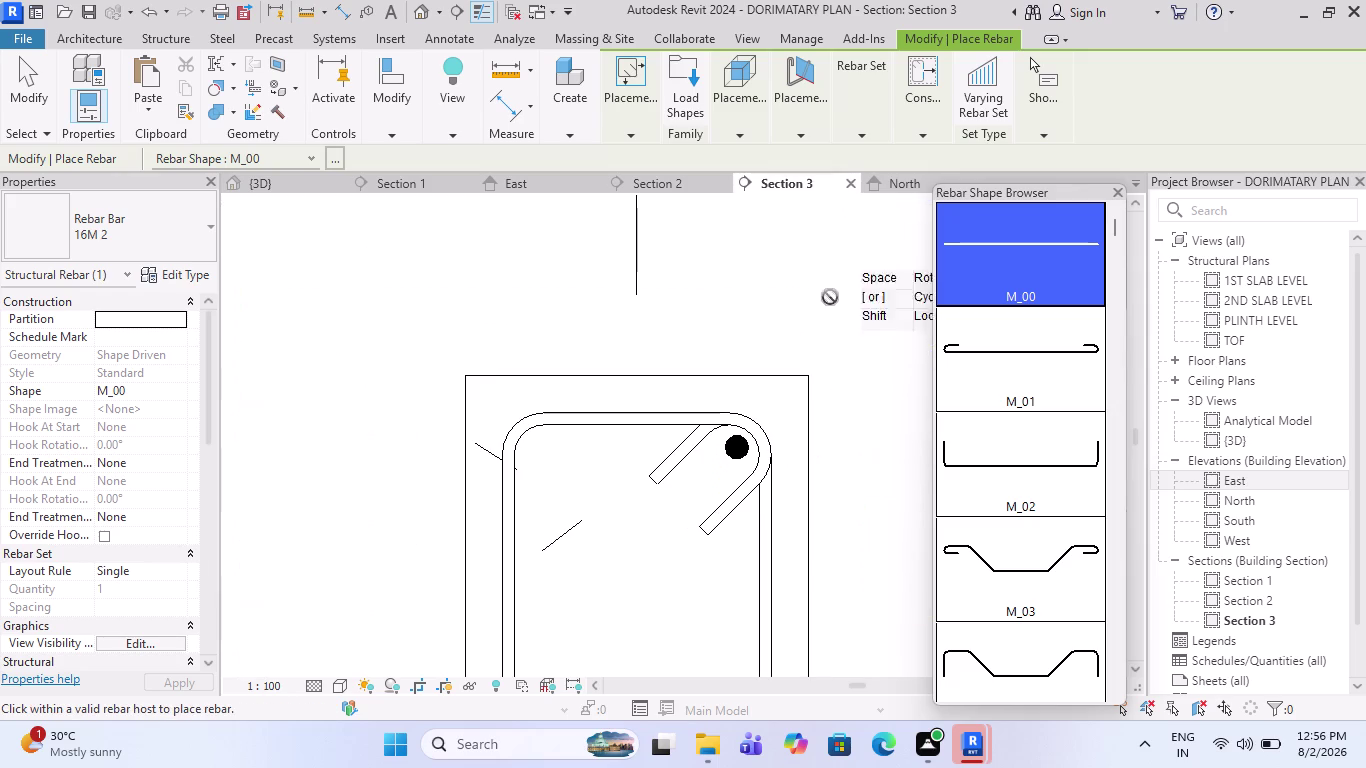
scroll(down, 3)
click(185, 237)
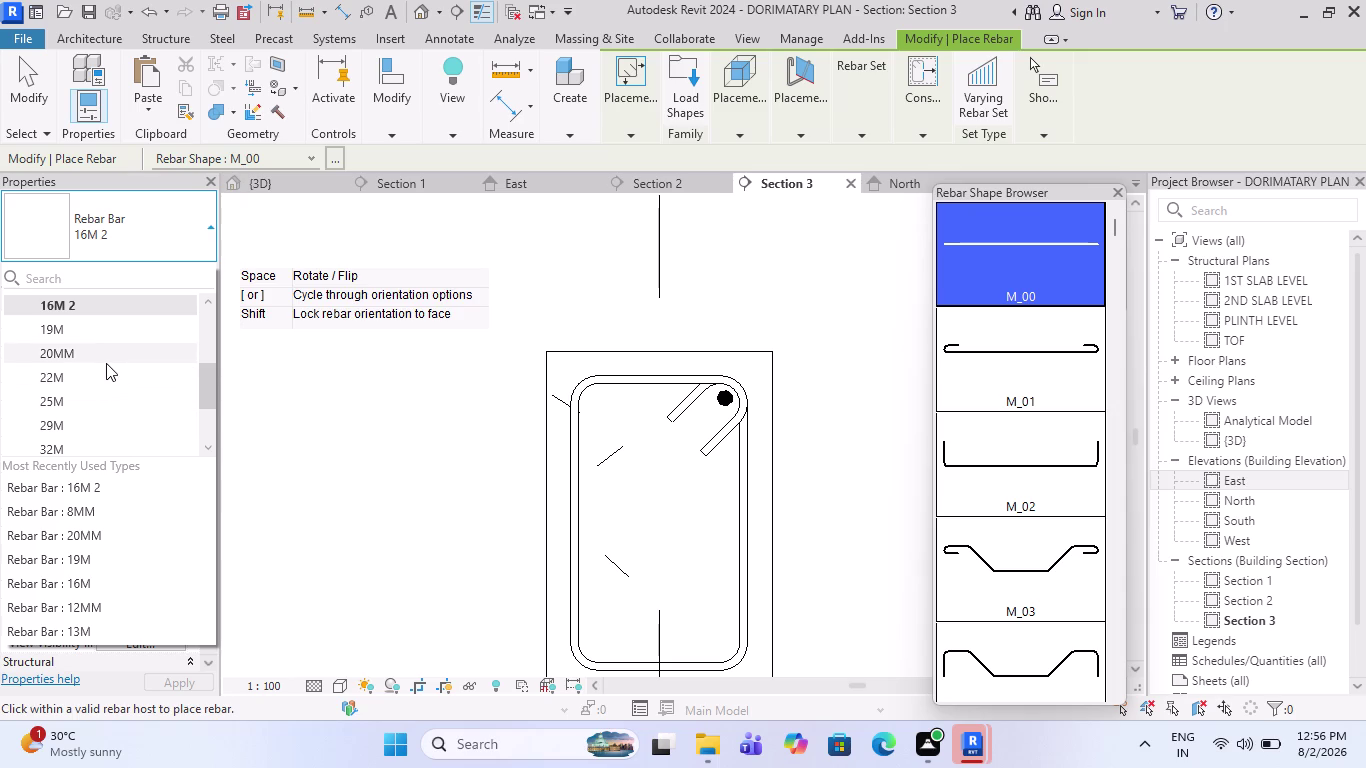
click(106, 363)
scroll(down, 3)
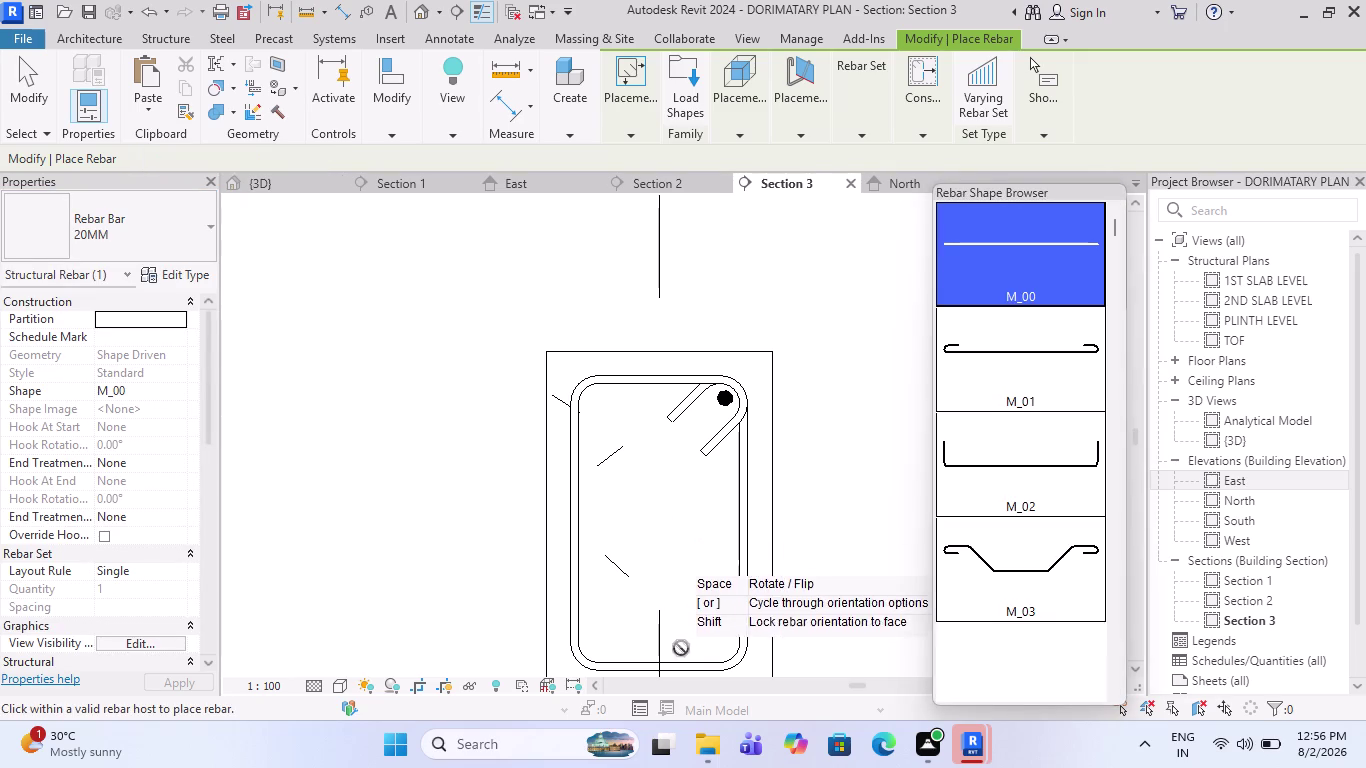
scroll(up, 3)
scroll(up, 3)
scroll(up, 3)
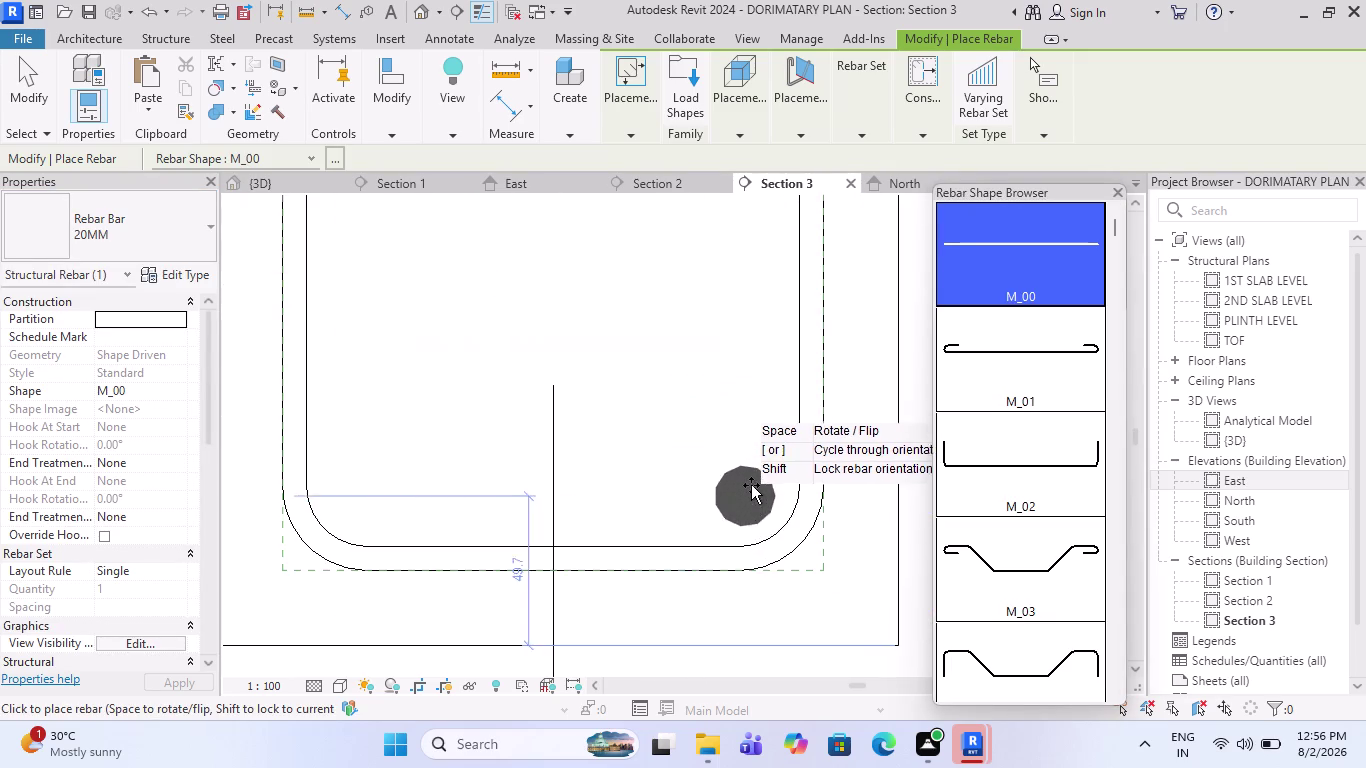
click(757, 504)
scroll(down, 3)
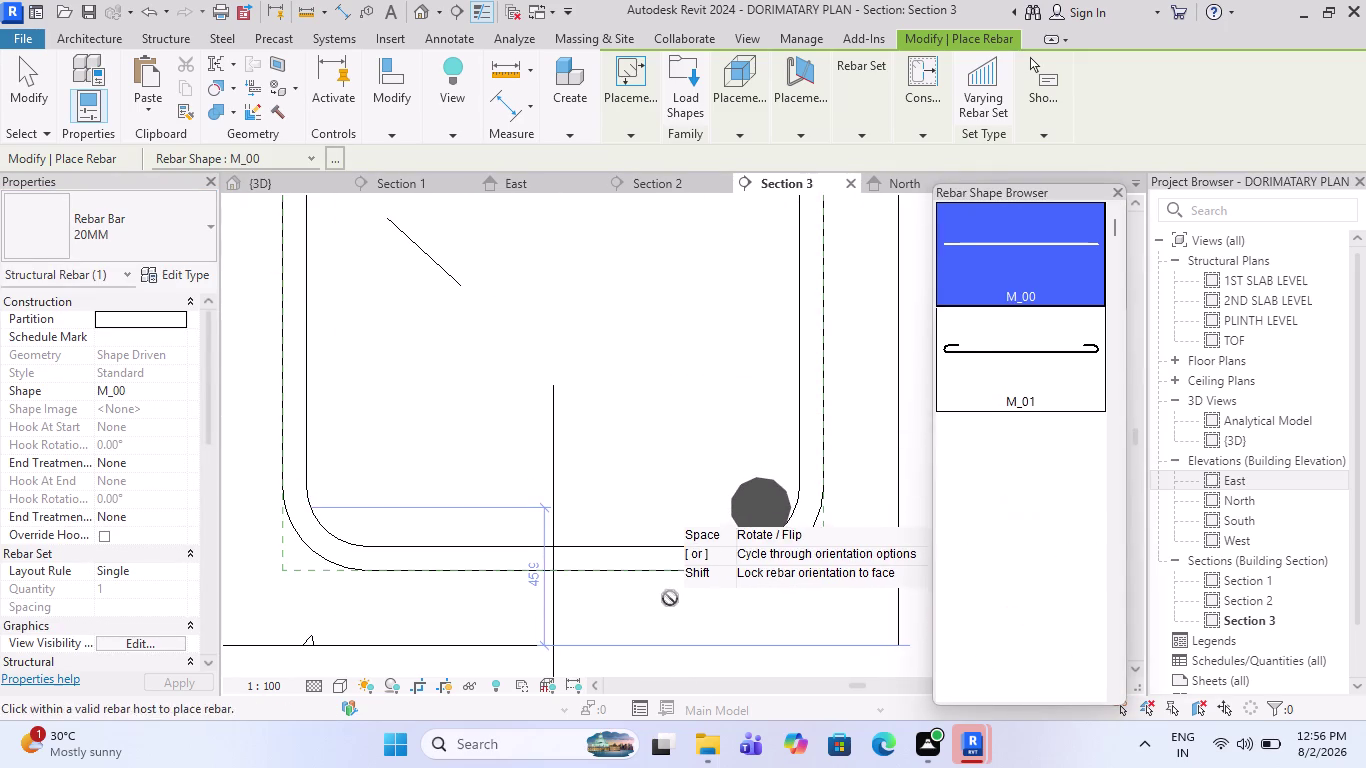
scroll(down, 3)
scroll(up, 3)
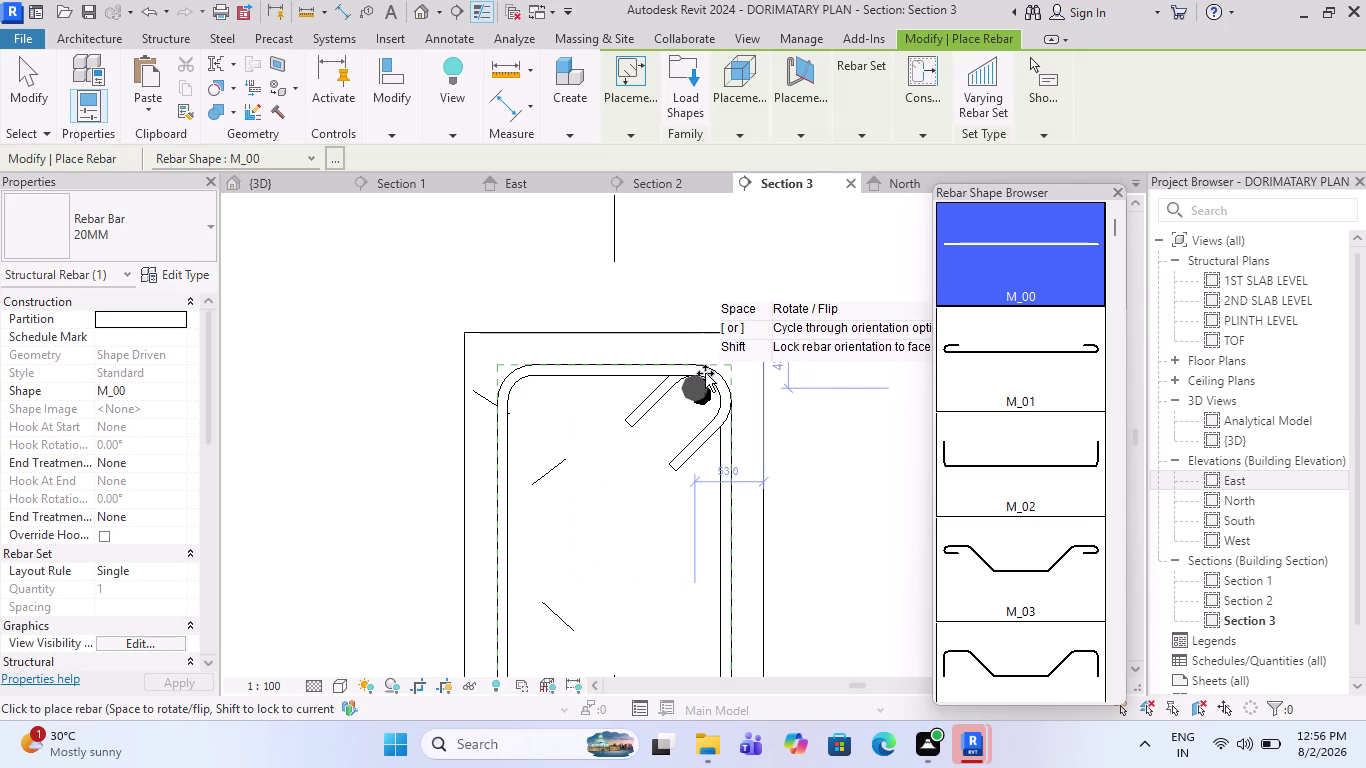
key(Escape)
scroll(up, 3)
Make the top 16M bar a Fixed Number set of three bars.
click(706, 398)
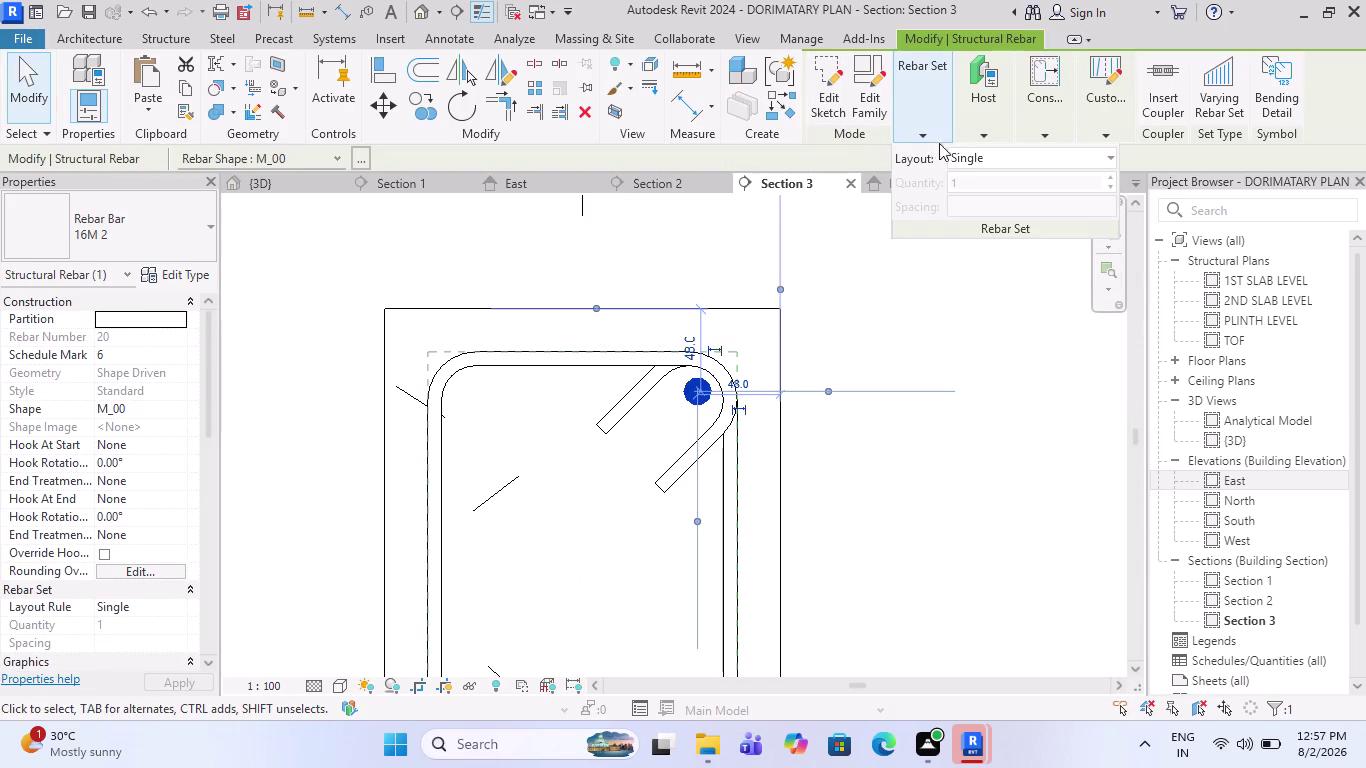
click(960, 156)
click(973, 198)
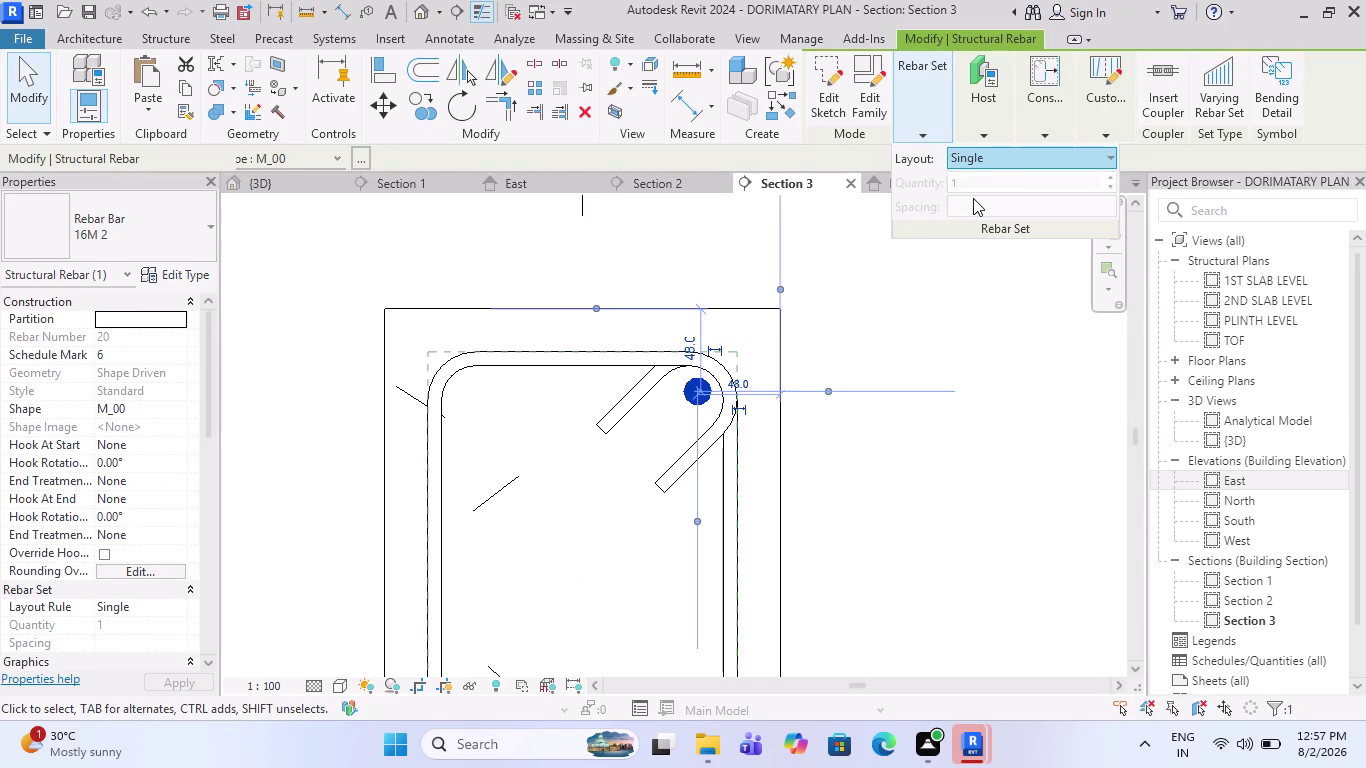
scroll(down, 3)
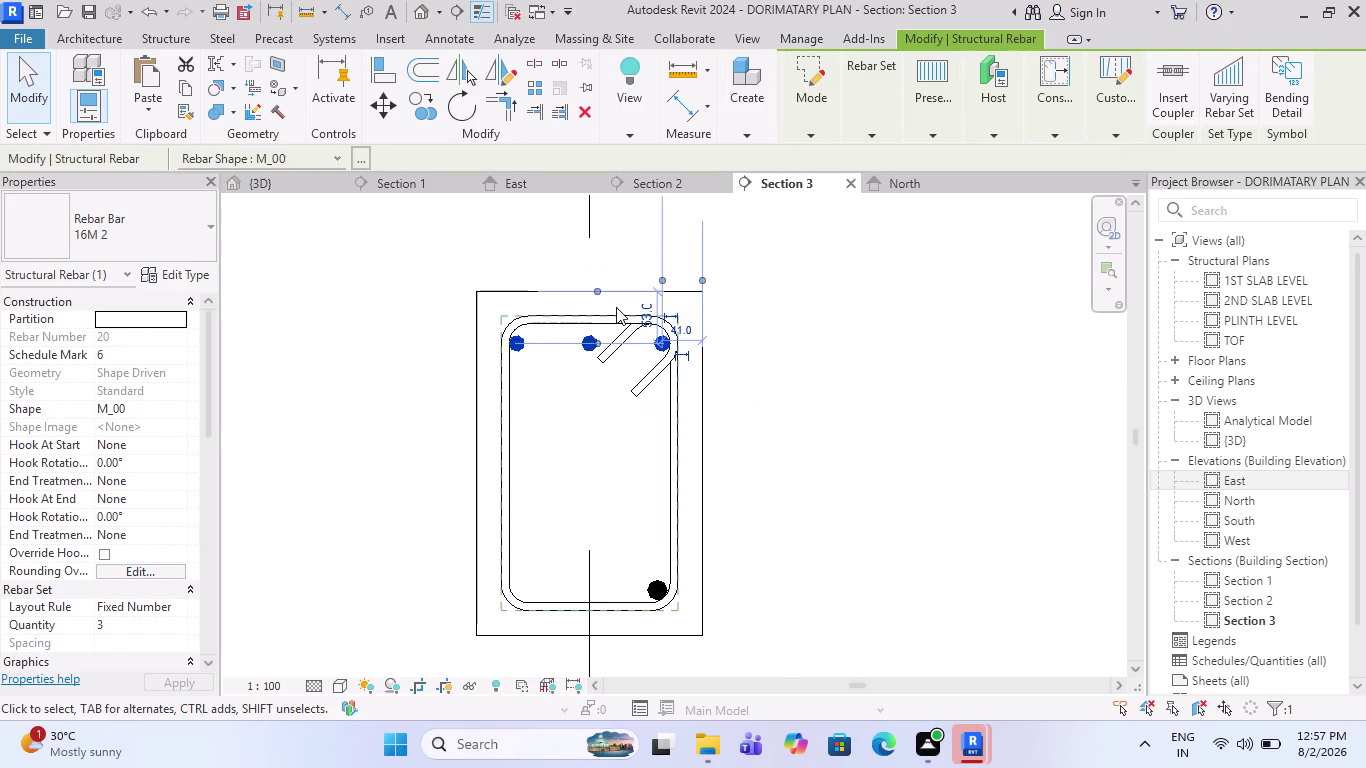
scroll(down, 3)
key(Escape)
scroll(up, 3)
click(604, 335)
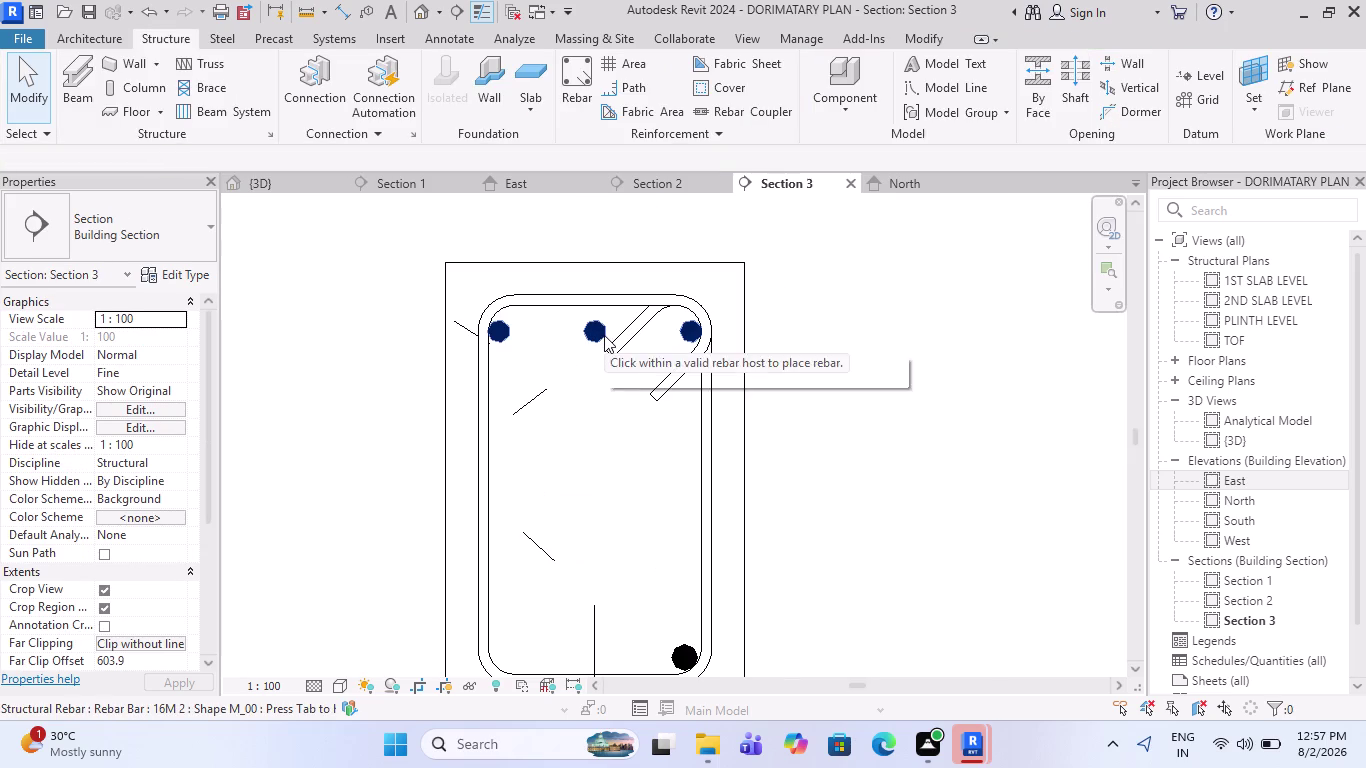
key(Up)
key(Up)
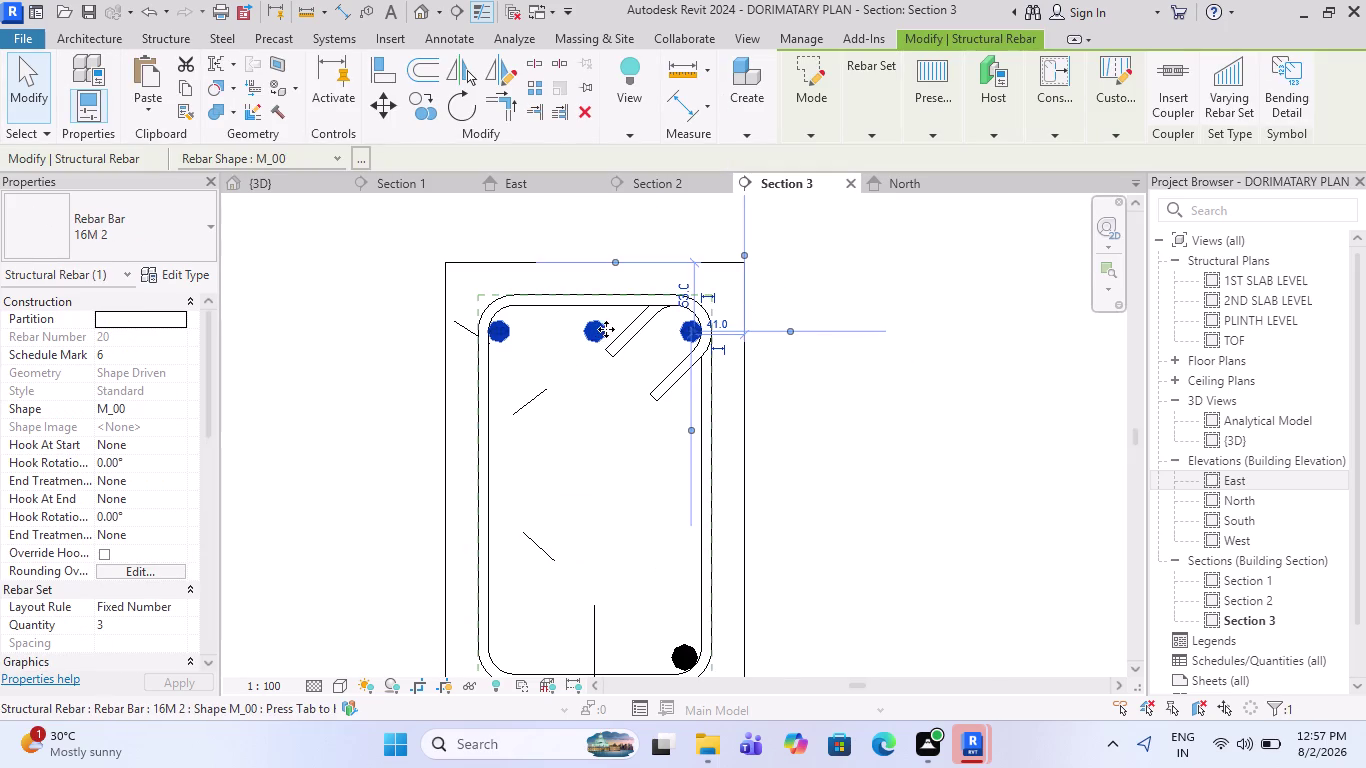
Nudge the three-bar top set upward into position.
scroll(up, 3)
scroll(up, 3)
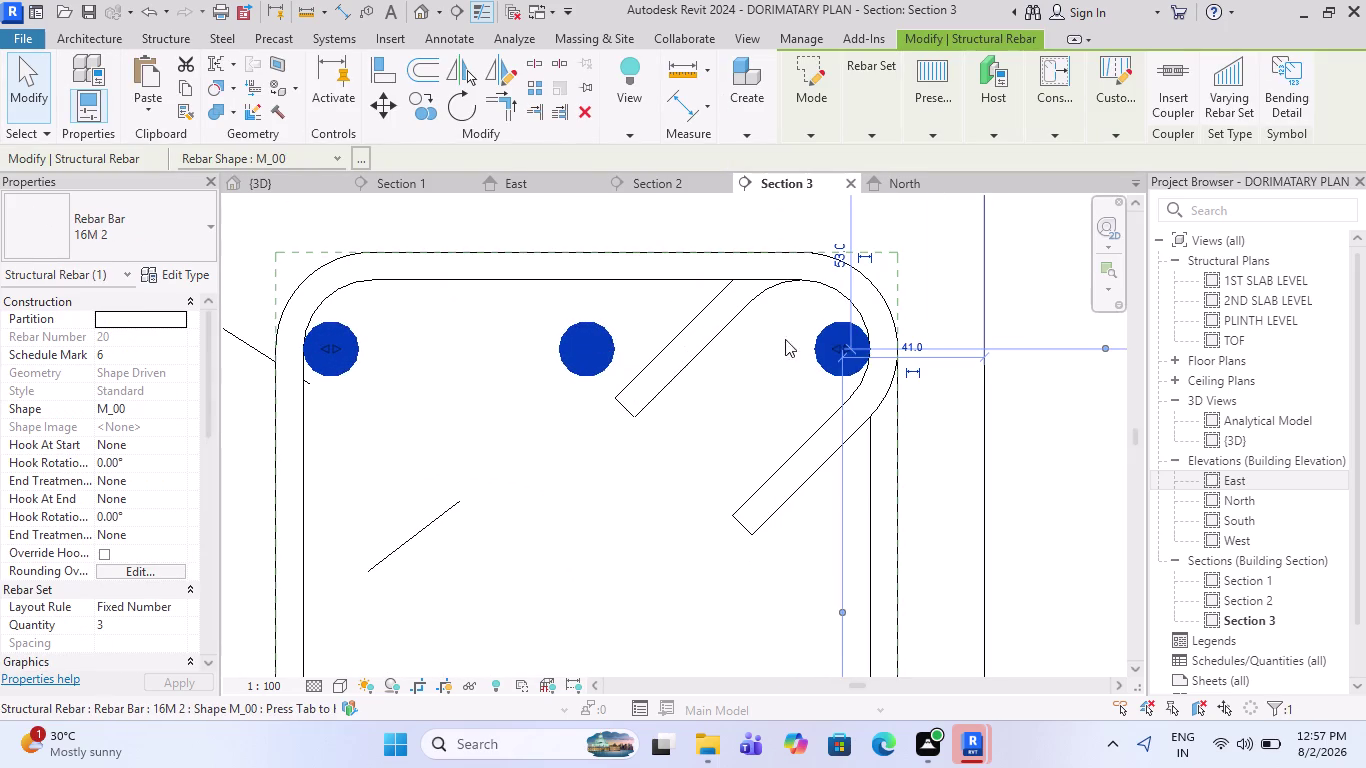
scroll(up, 3)
drag(839, 340, 823, 347)
scroll(down, 3)
scroll(up, 3)
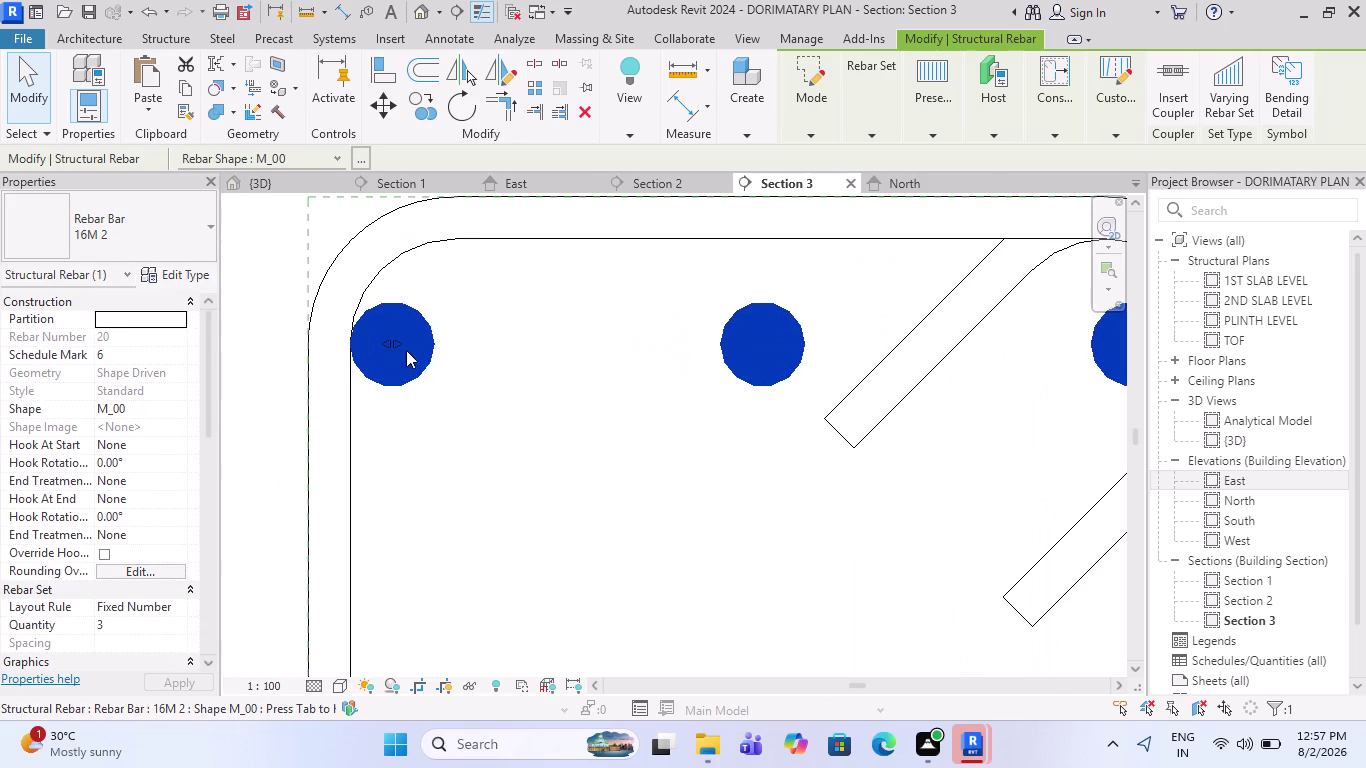
drag(399, 343, 422, 346)
scroll(down, 3)
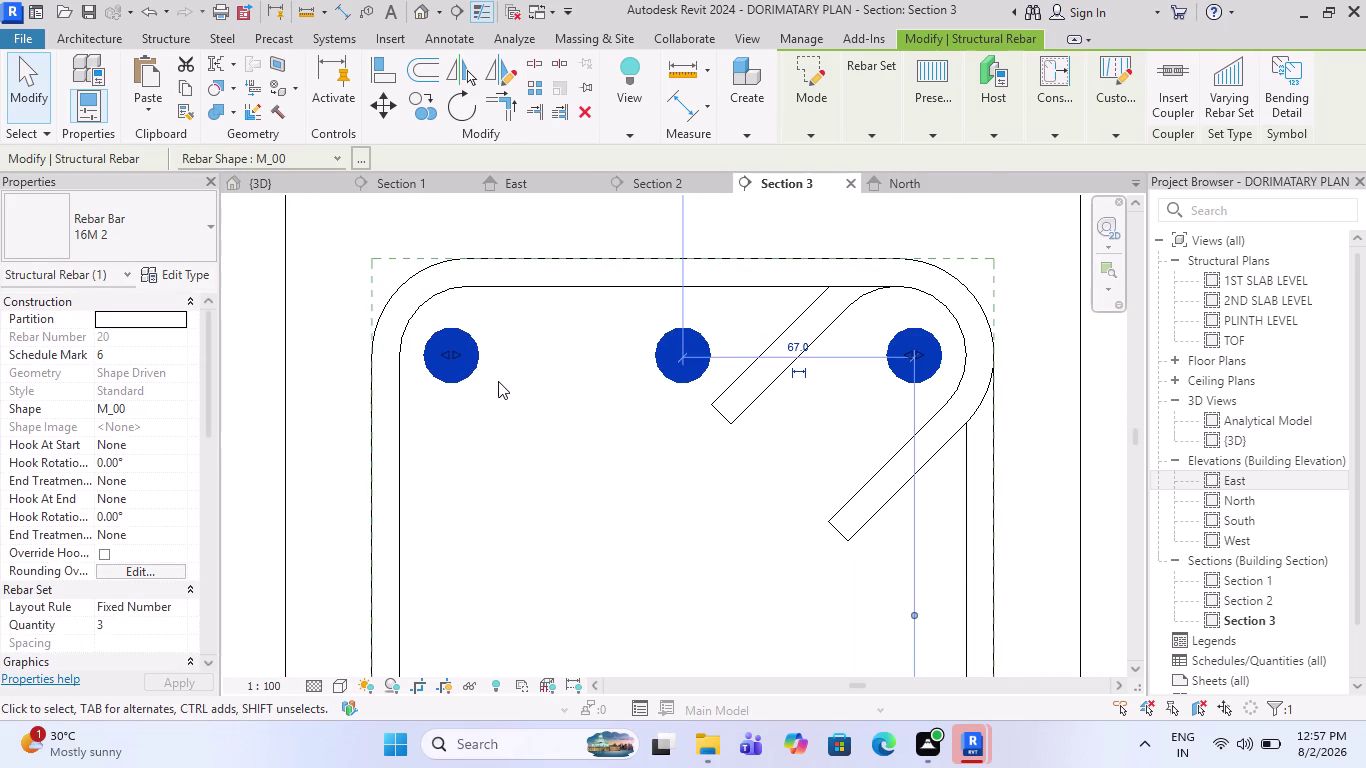
key(Up)
key(Up)
key(Up)
key(Up)
key(Up)
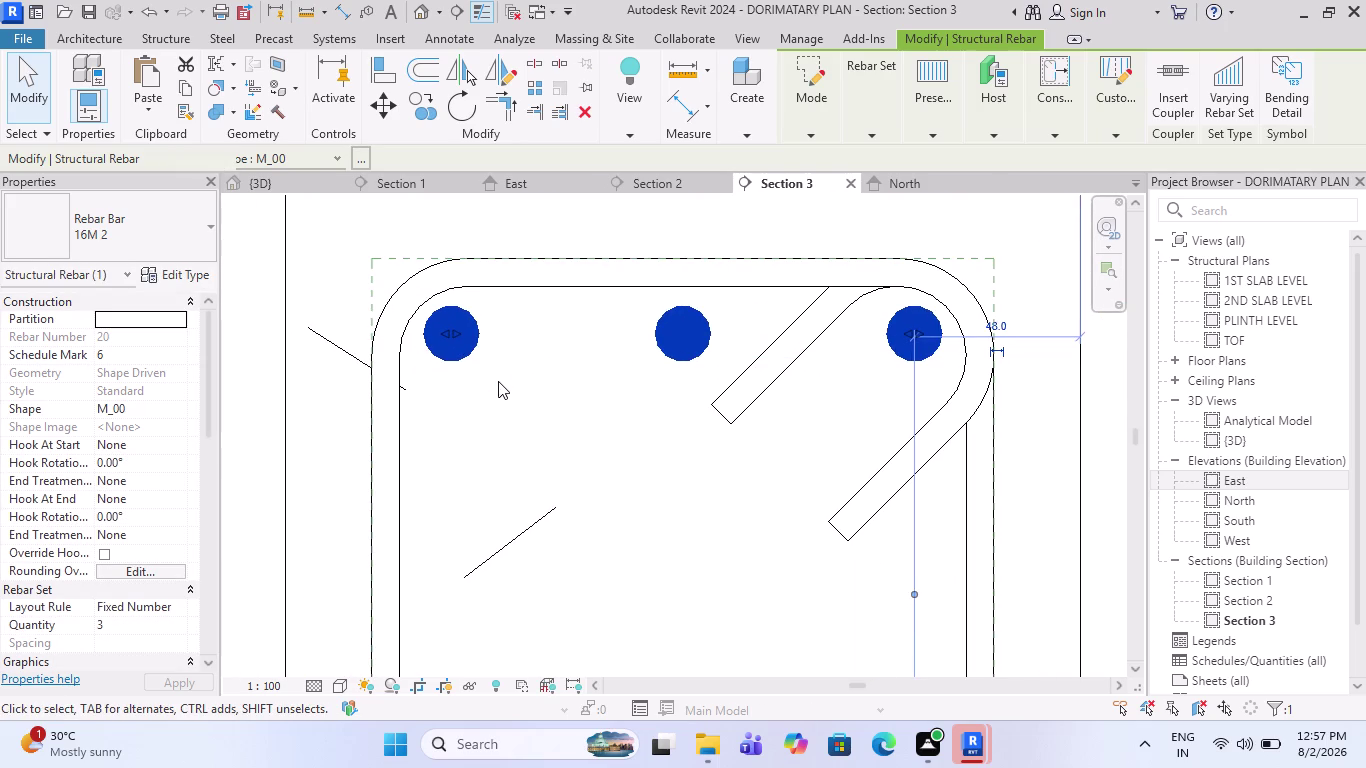
key(Up)
key(Up)
key(Up)
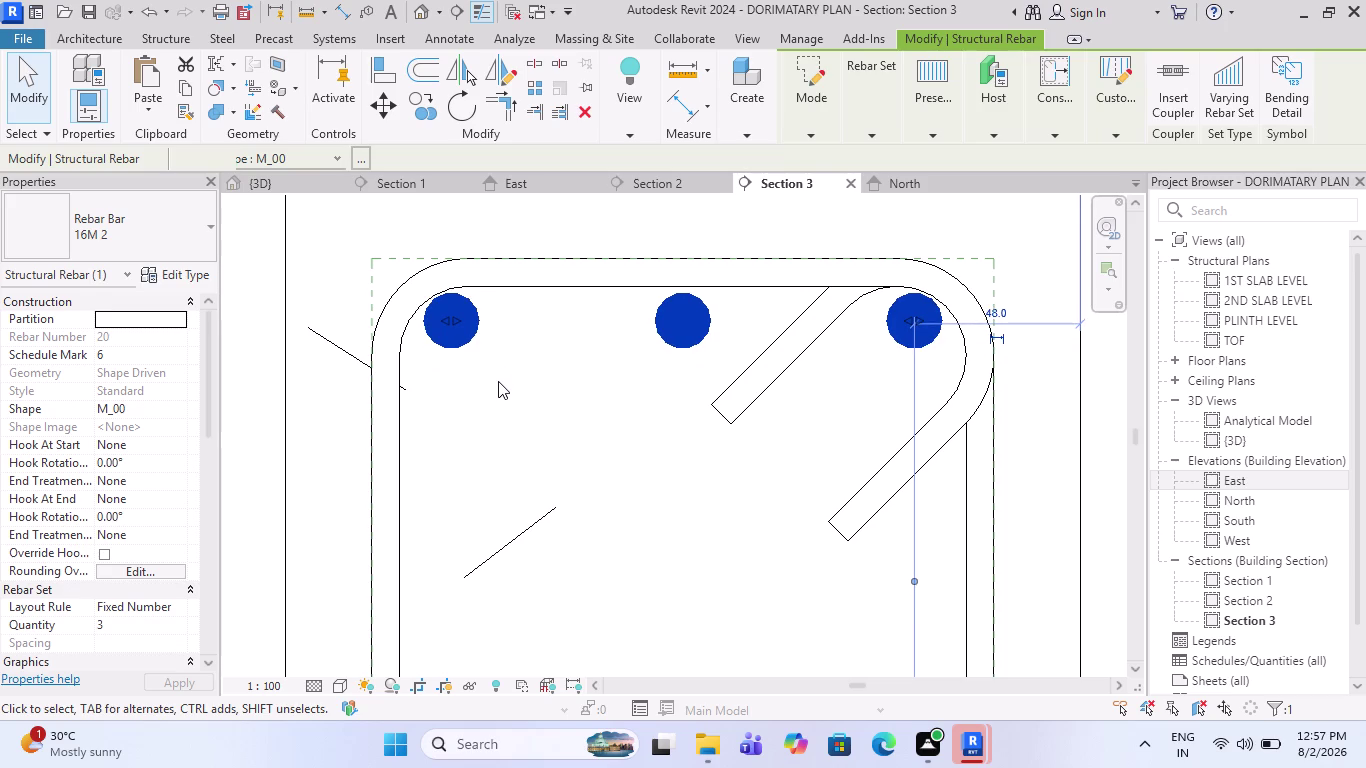
key(Up)
key(Escape)
scroll(down, 3)
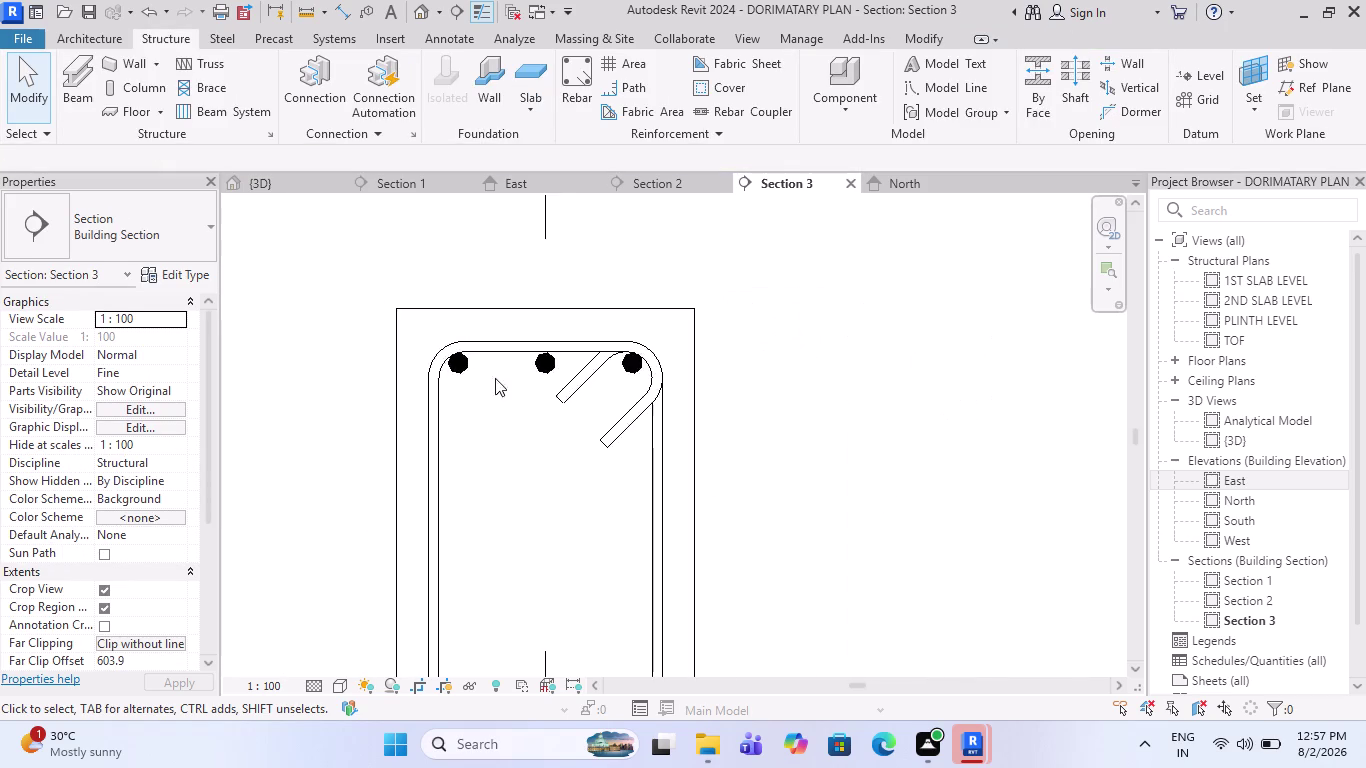
scroll(down, 3)
scroll(up, 3)
Give the bottom 20MM bar a Fixed Number layout of three bars.
scroll(up, 3)
click(641, 512)
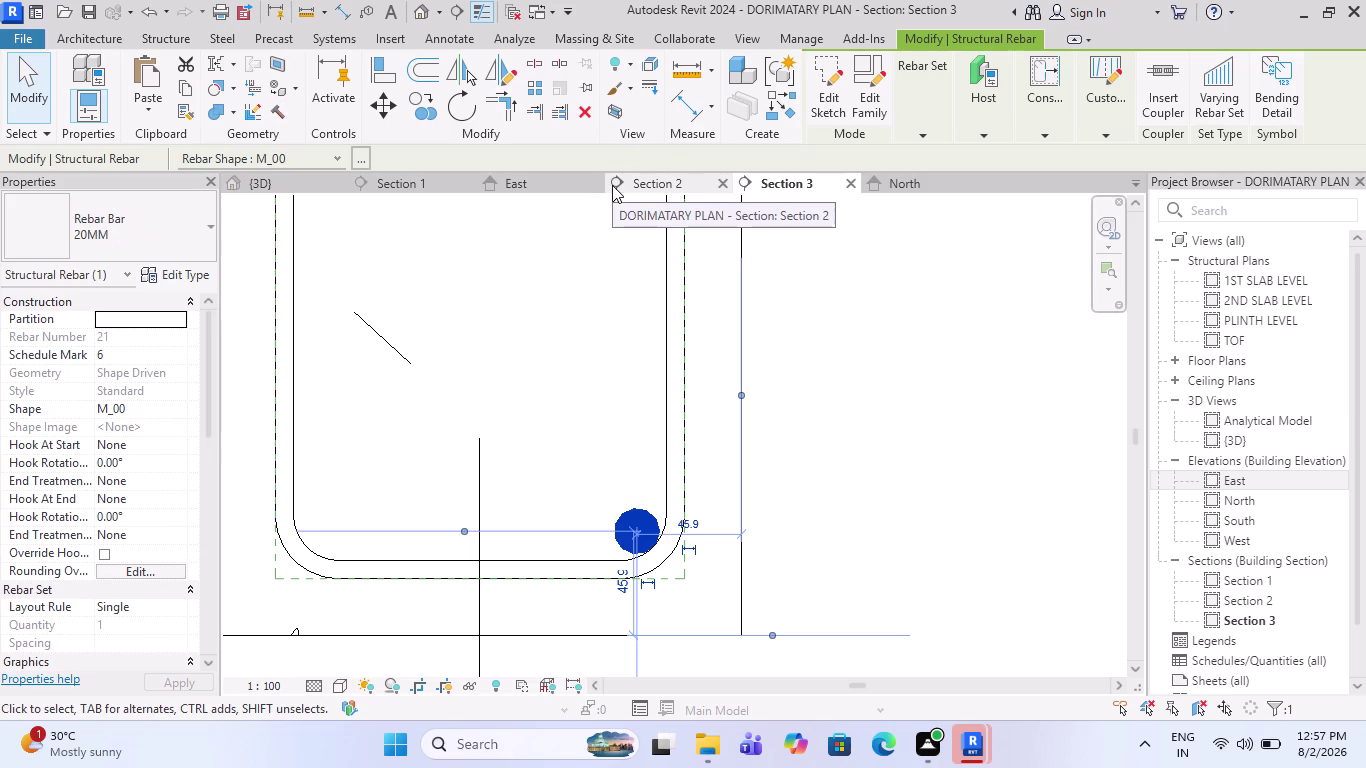
click(920, 124)
click(950, 156)
click(975, 194)
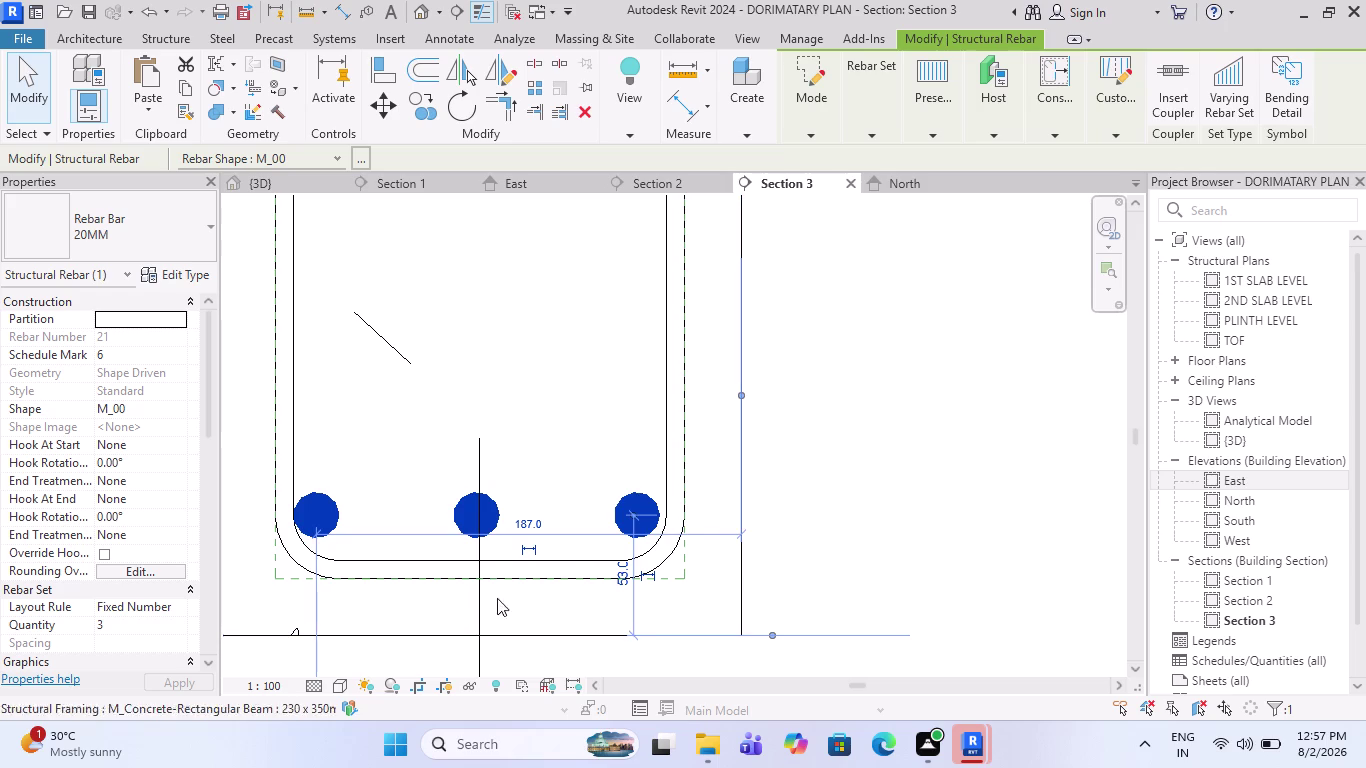
scroll(up, 3)
click(336, 454)
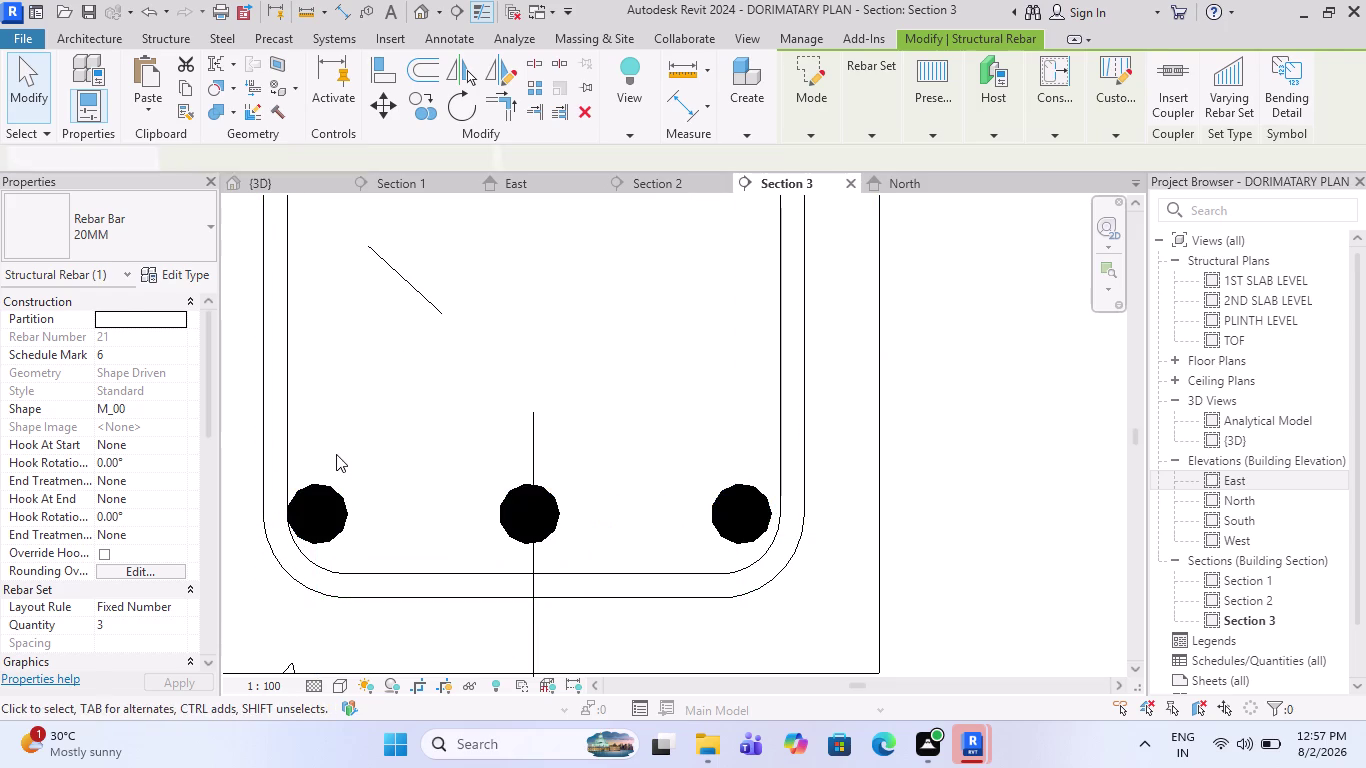
click(341, 516)
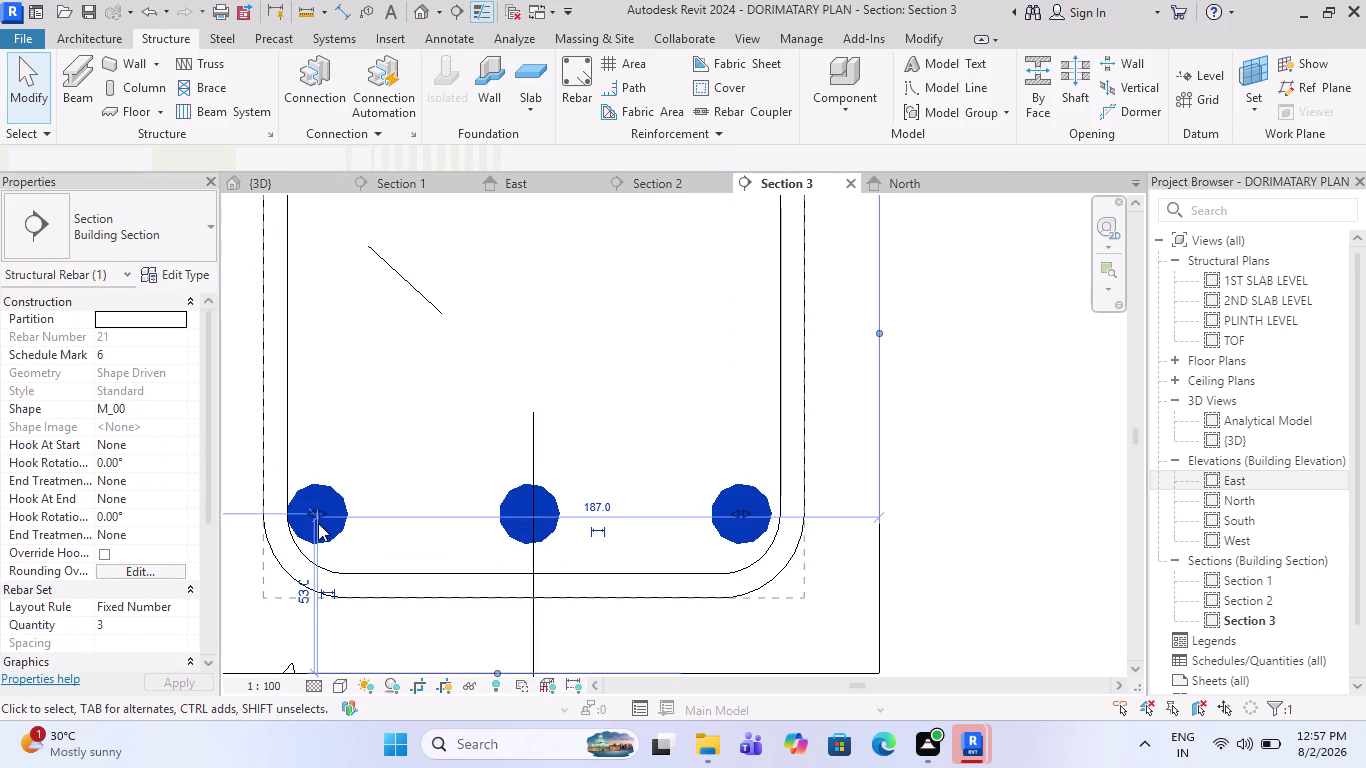
click(318, 515)
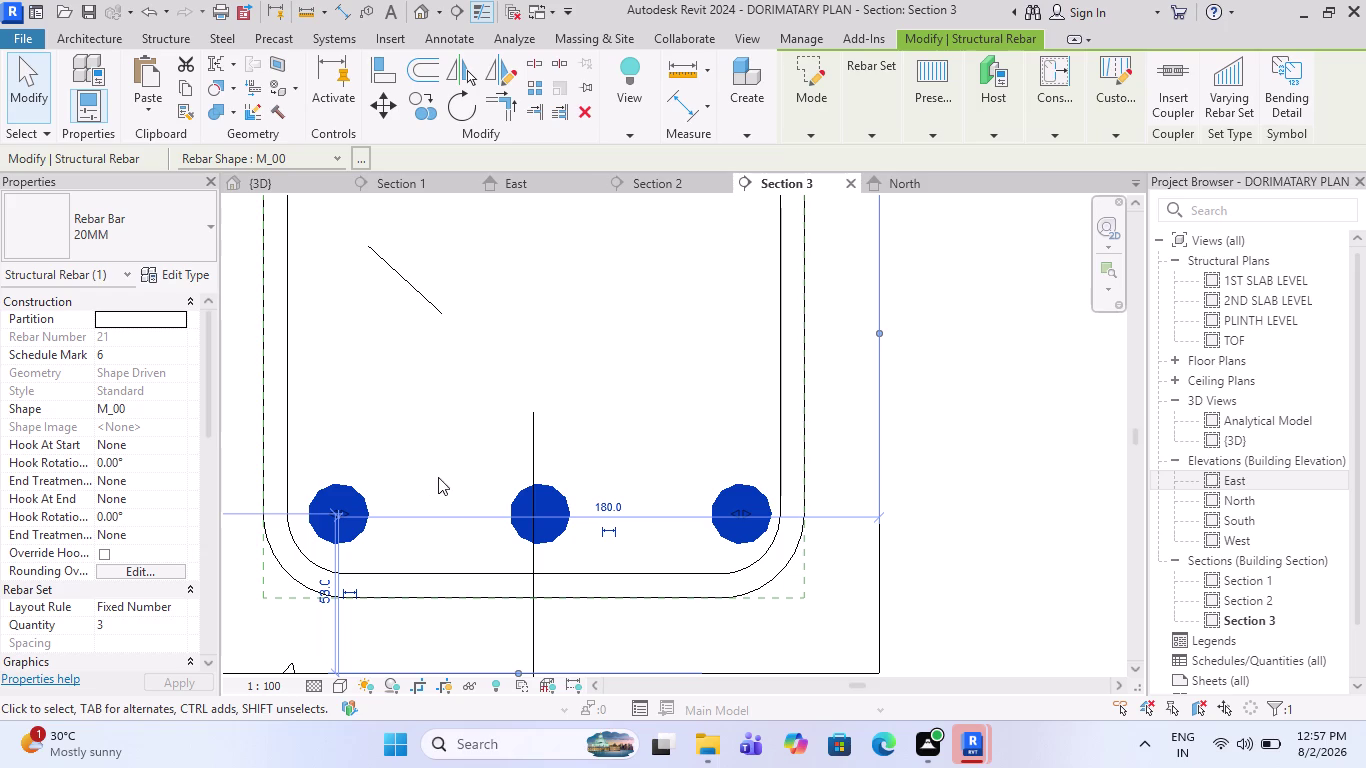
Nudge the bottom bar set down and drag its outer bars inward within the stirrup.
key(Down)
key(Down)
key(Down)
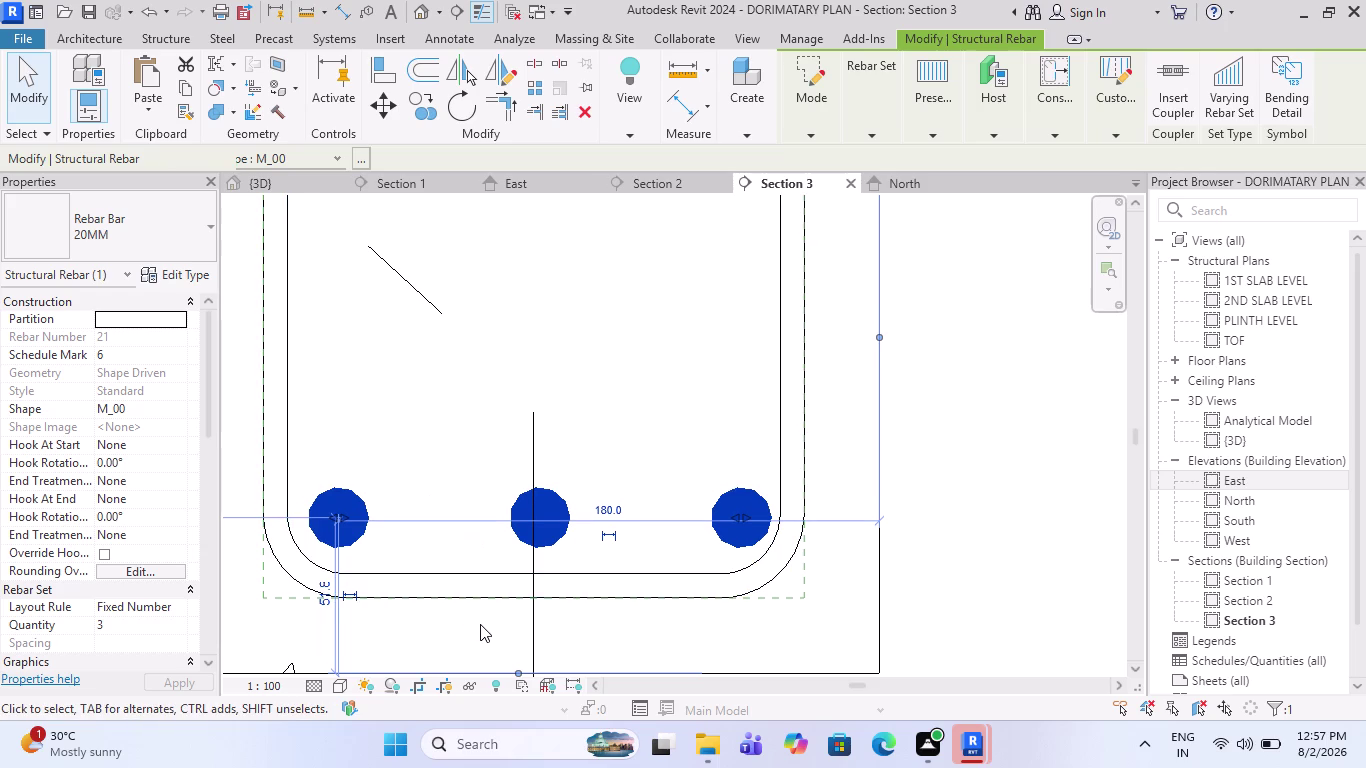
key(Down)
key(Left)
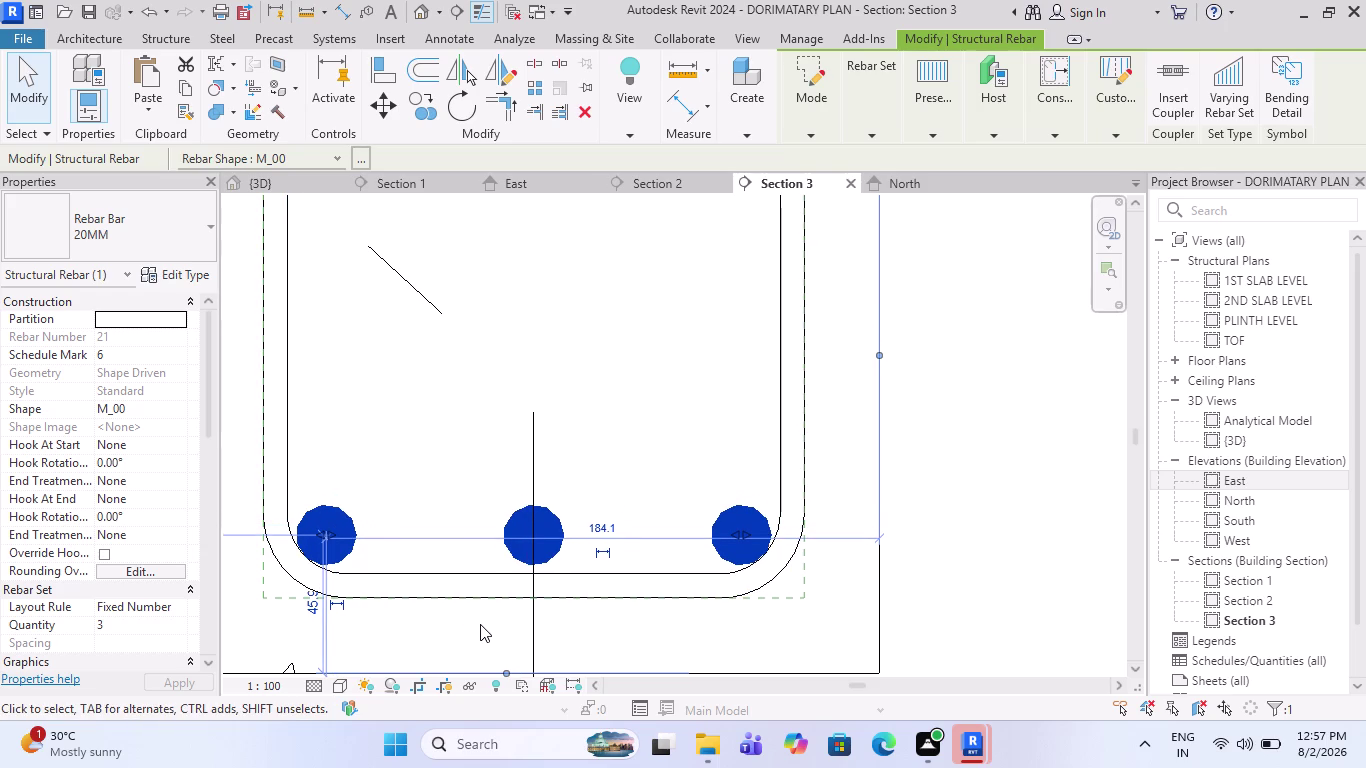
key(Down)
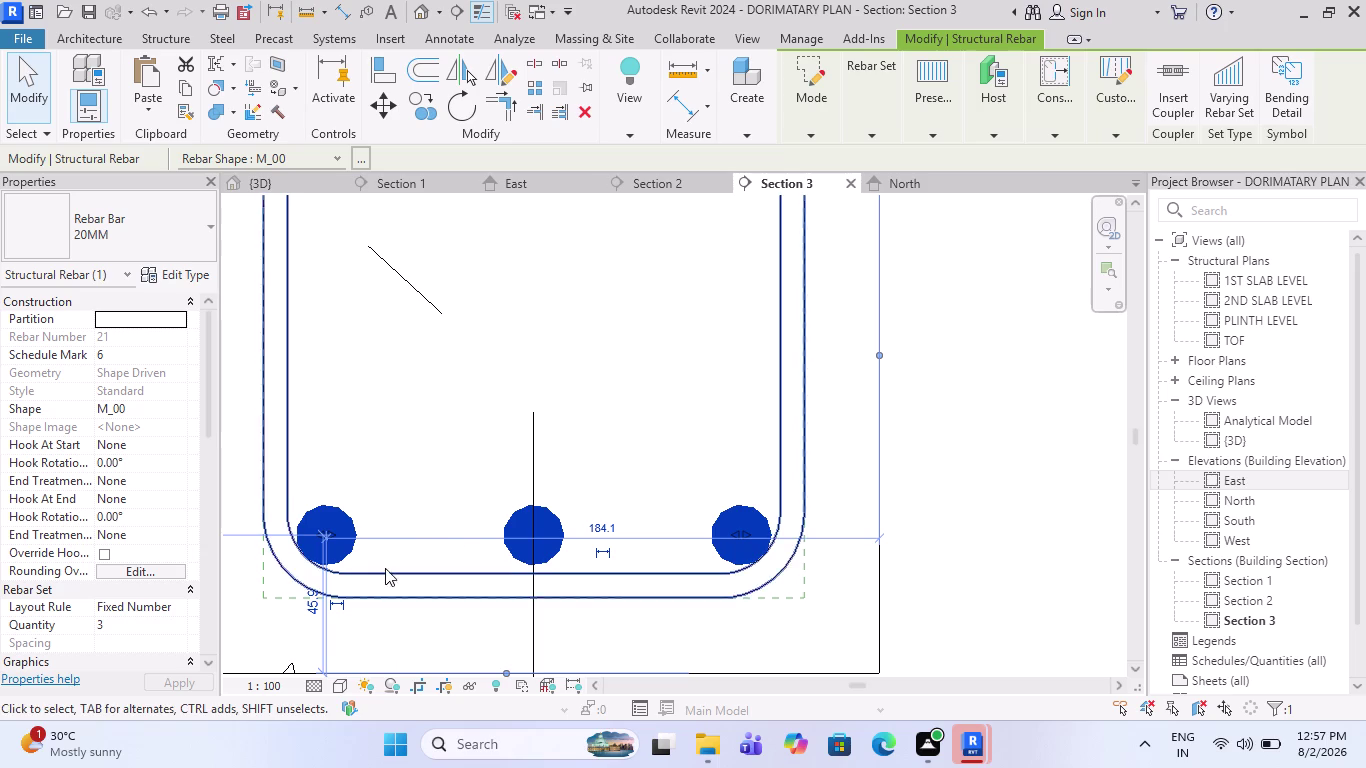
drag(330, 537, 341, 538)
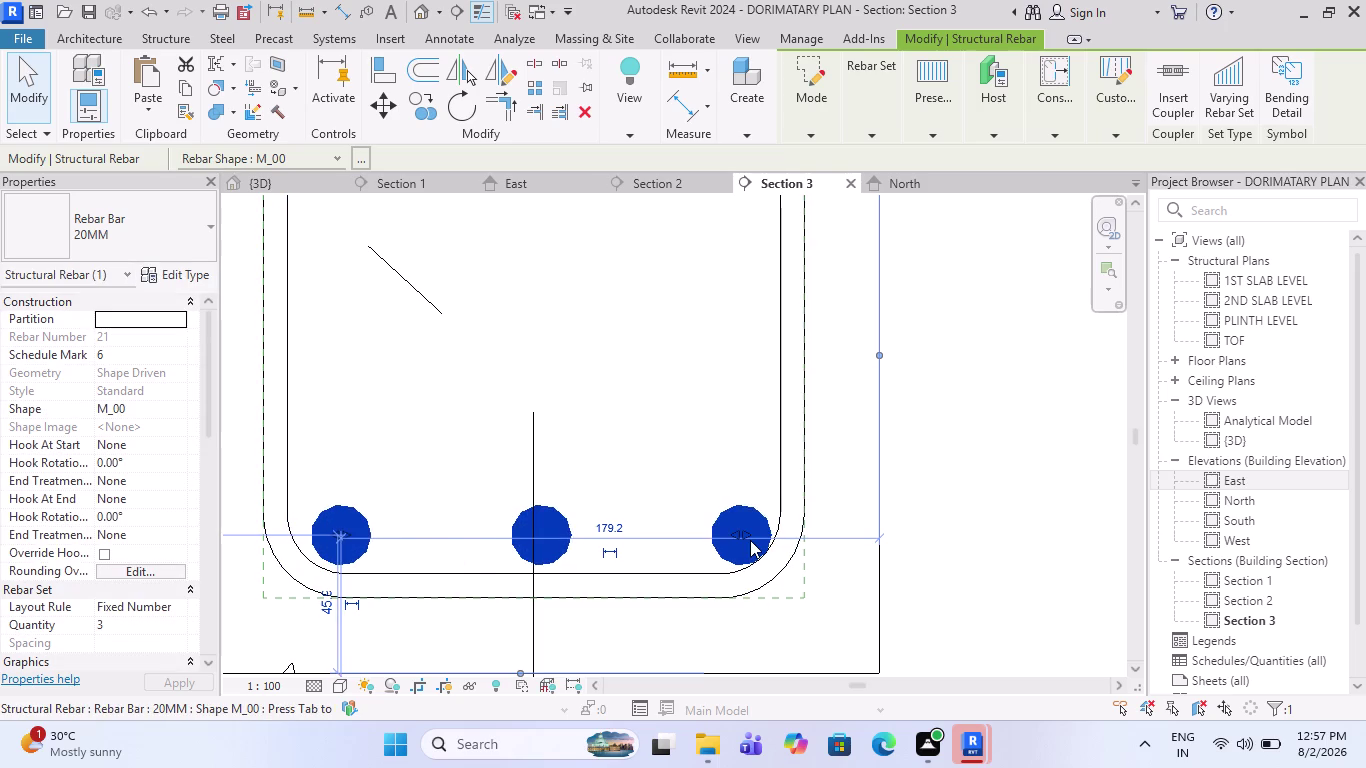
drag(746, 531, 745, 535)
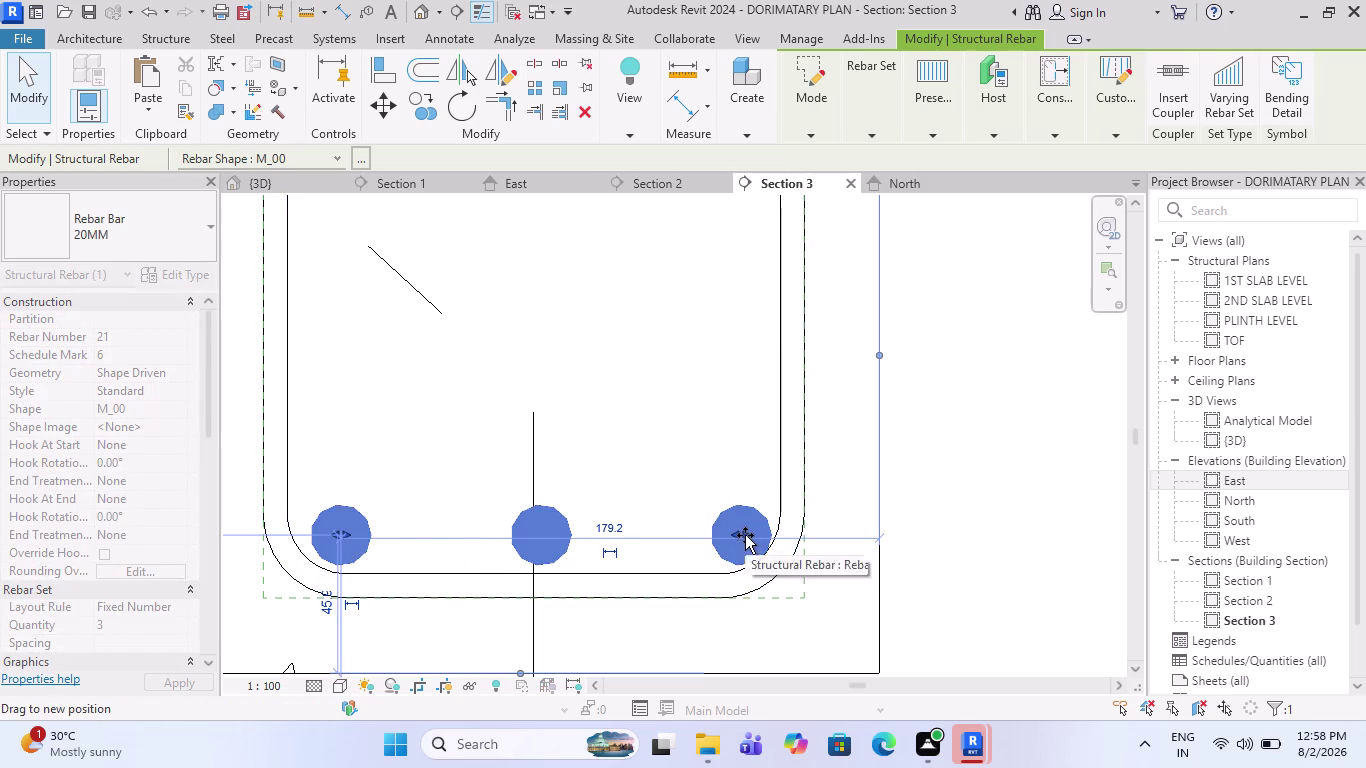
drag(745, 535, 726, 536)
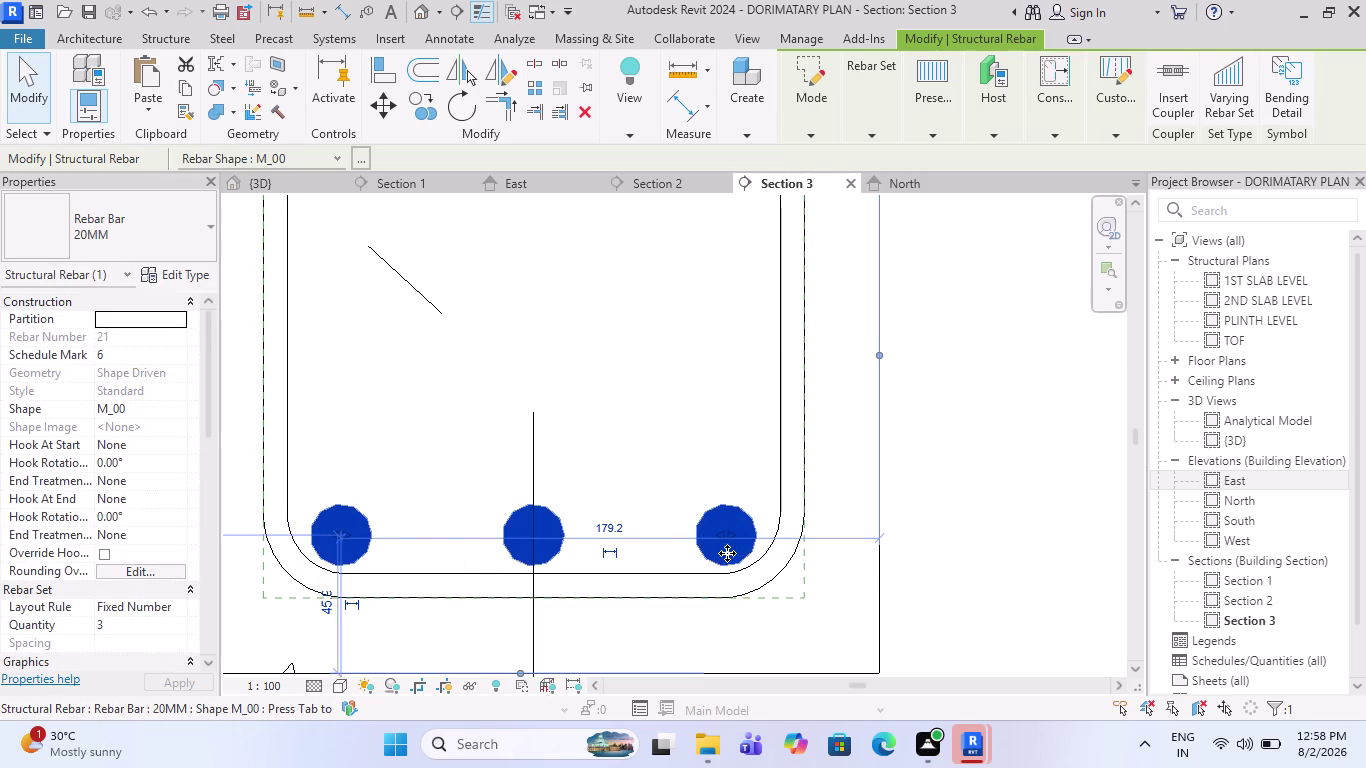
key(Down)
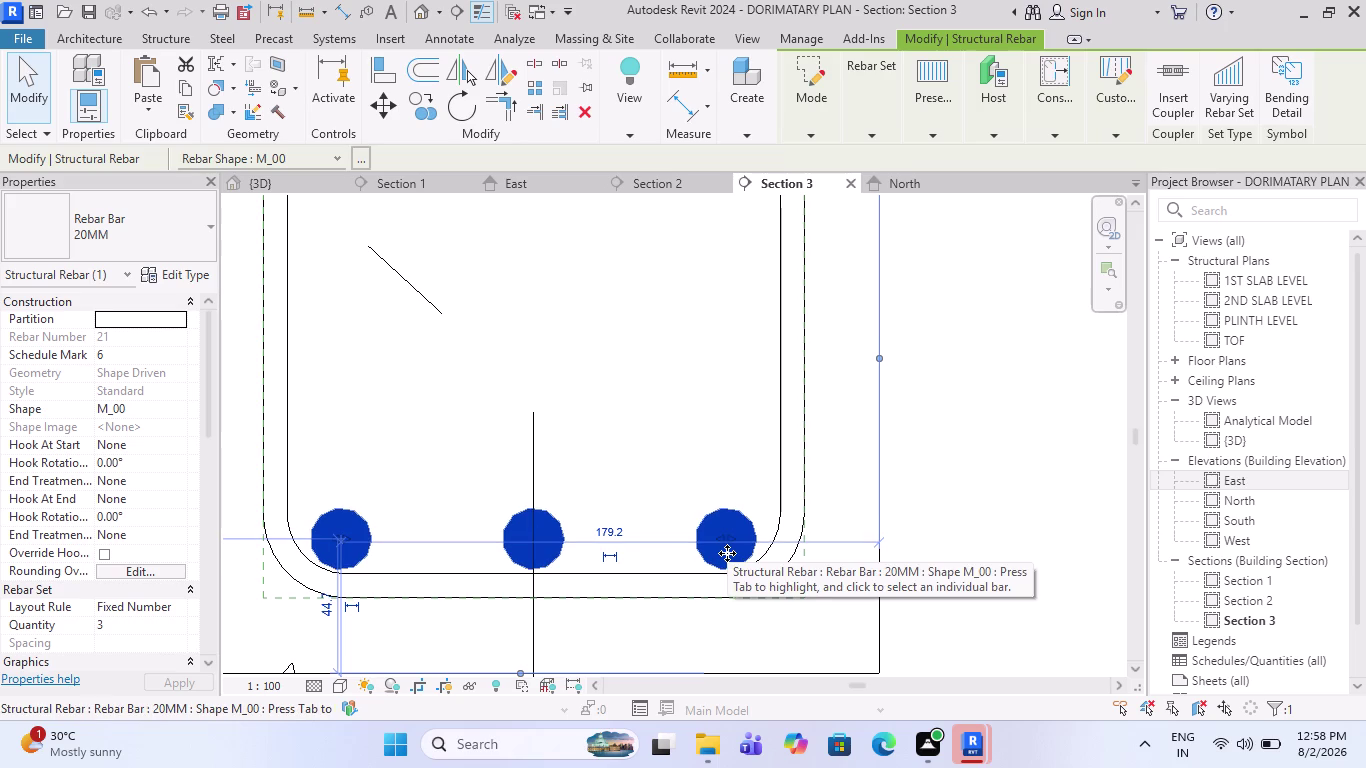
scroll(down, 3)
scroll(down, 3)
click(918, 463)
scroll(down, 3)
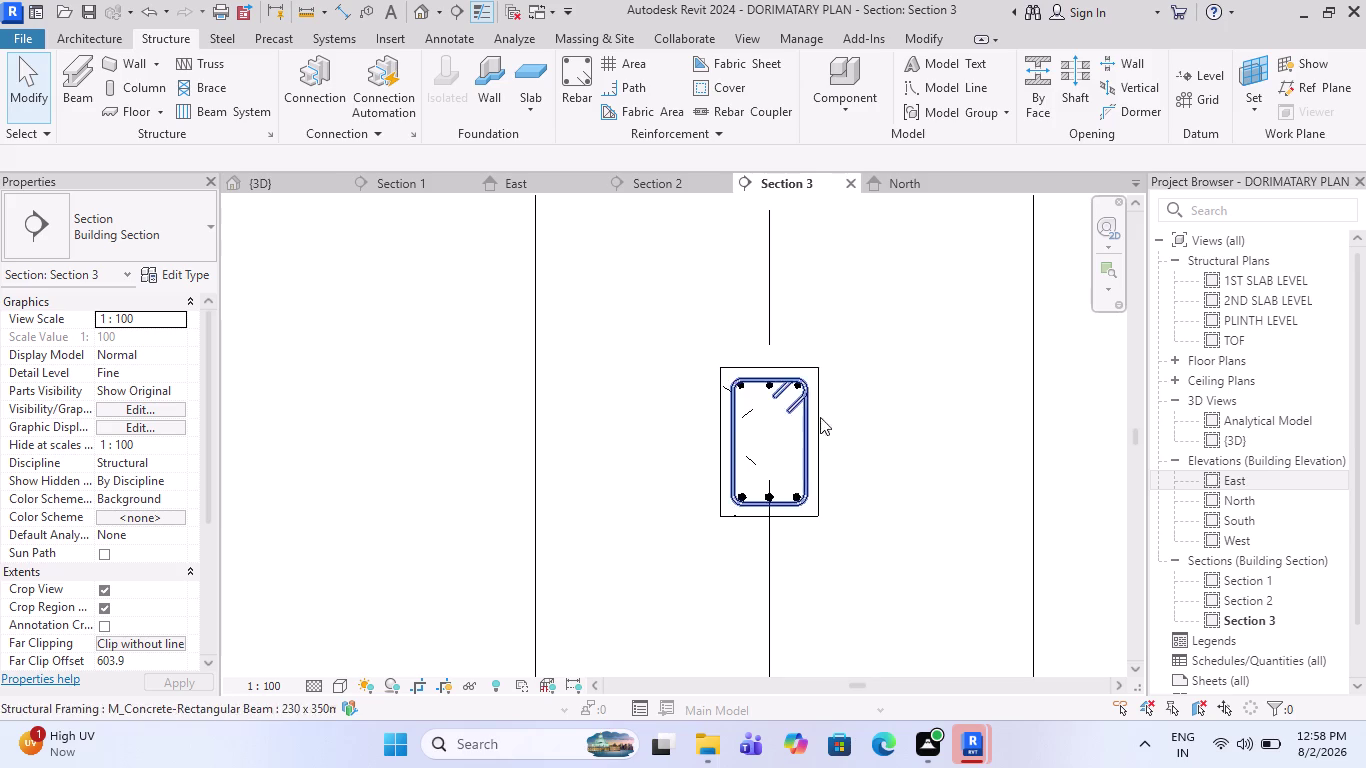
Lay out the beam stirrup set by maximum spacing at 150 mm, then deselect it.
scroll(up, 3)
click(785, 387)
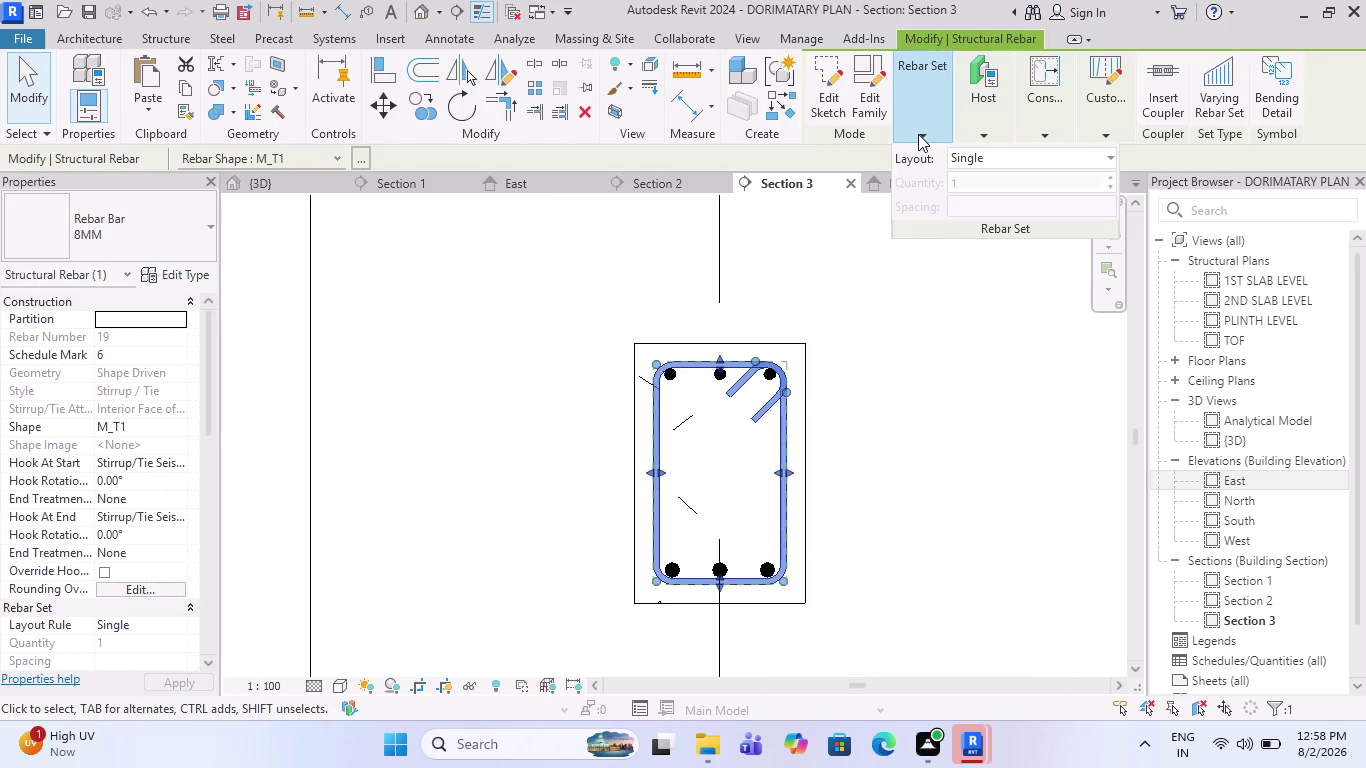
click(956, 160)
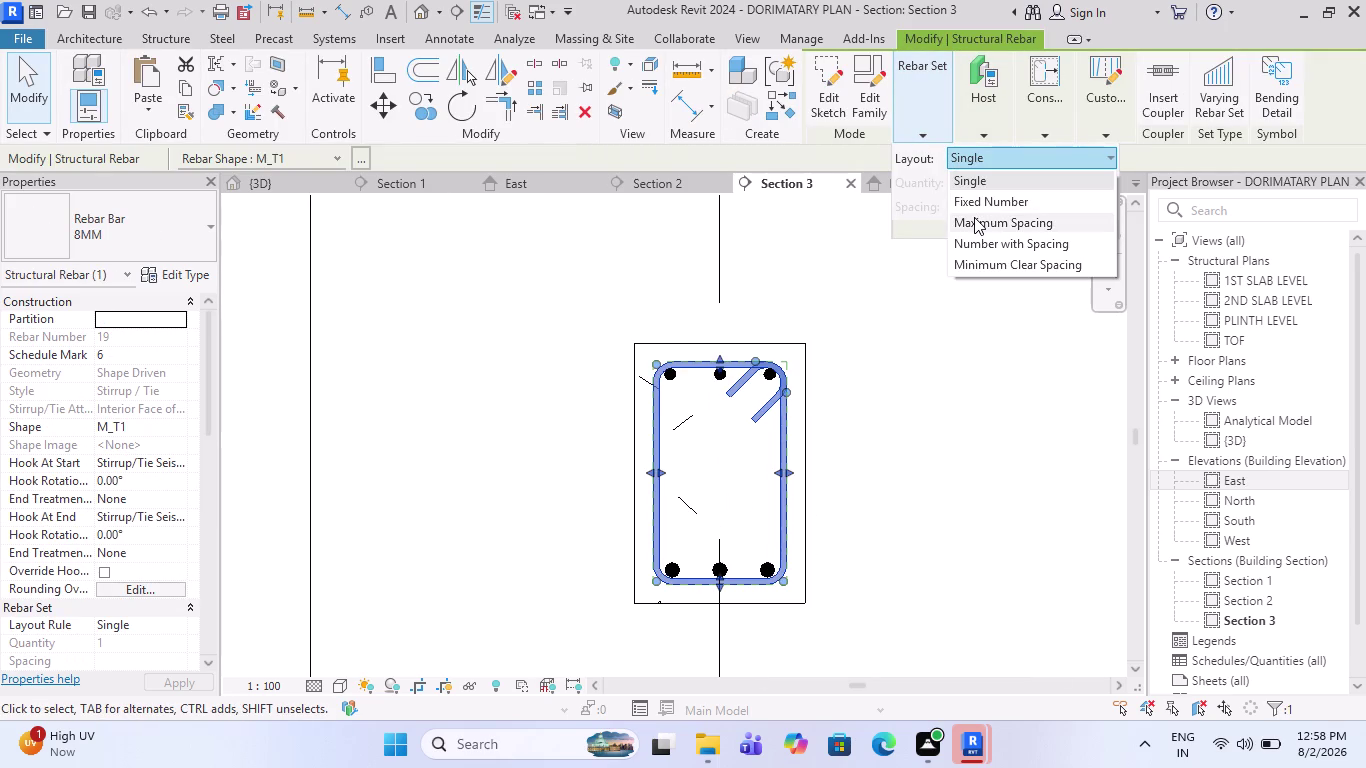
click(974, 217)
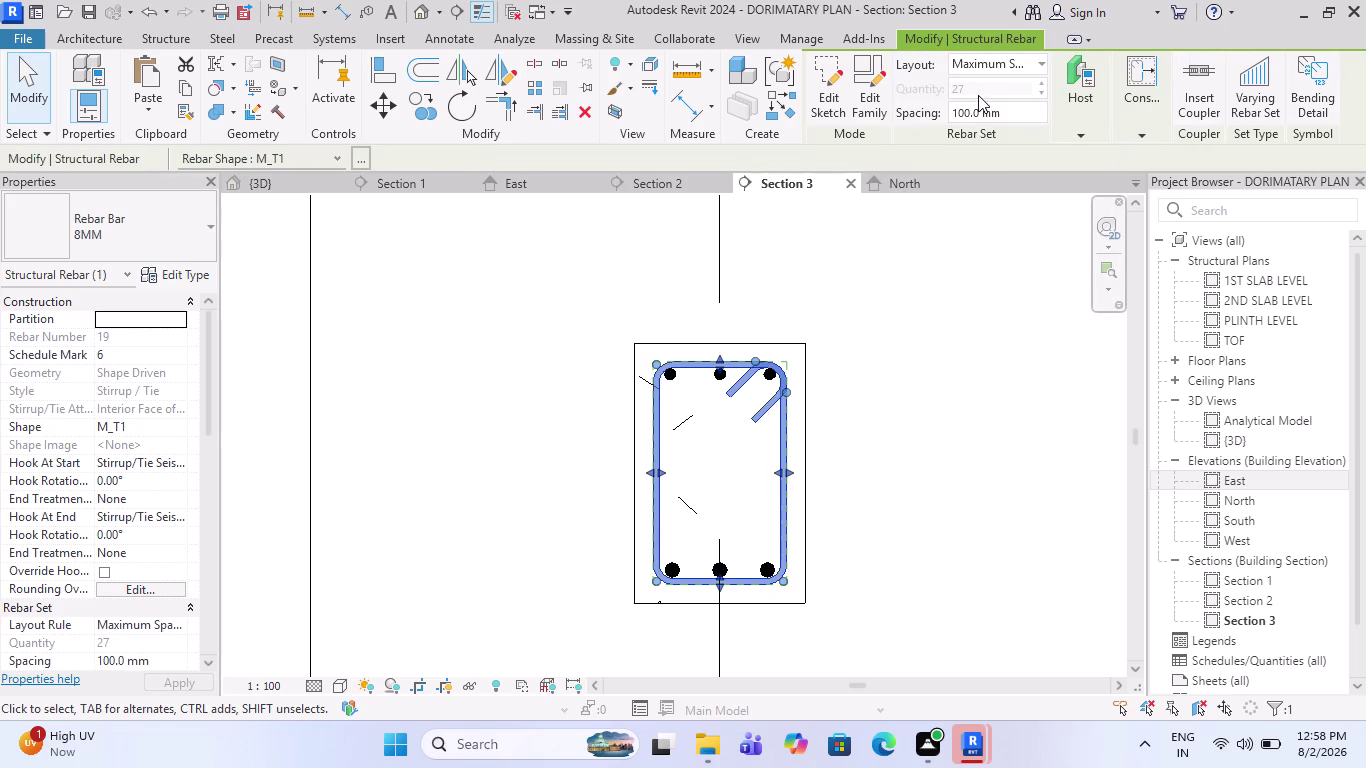
drag(1014, 110, 861, 142)
key(1)
text(50)
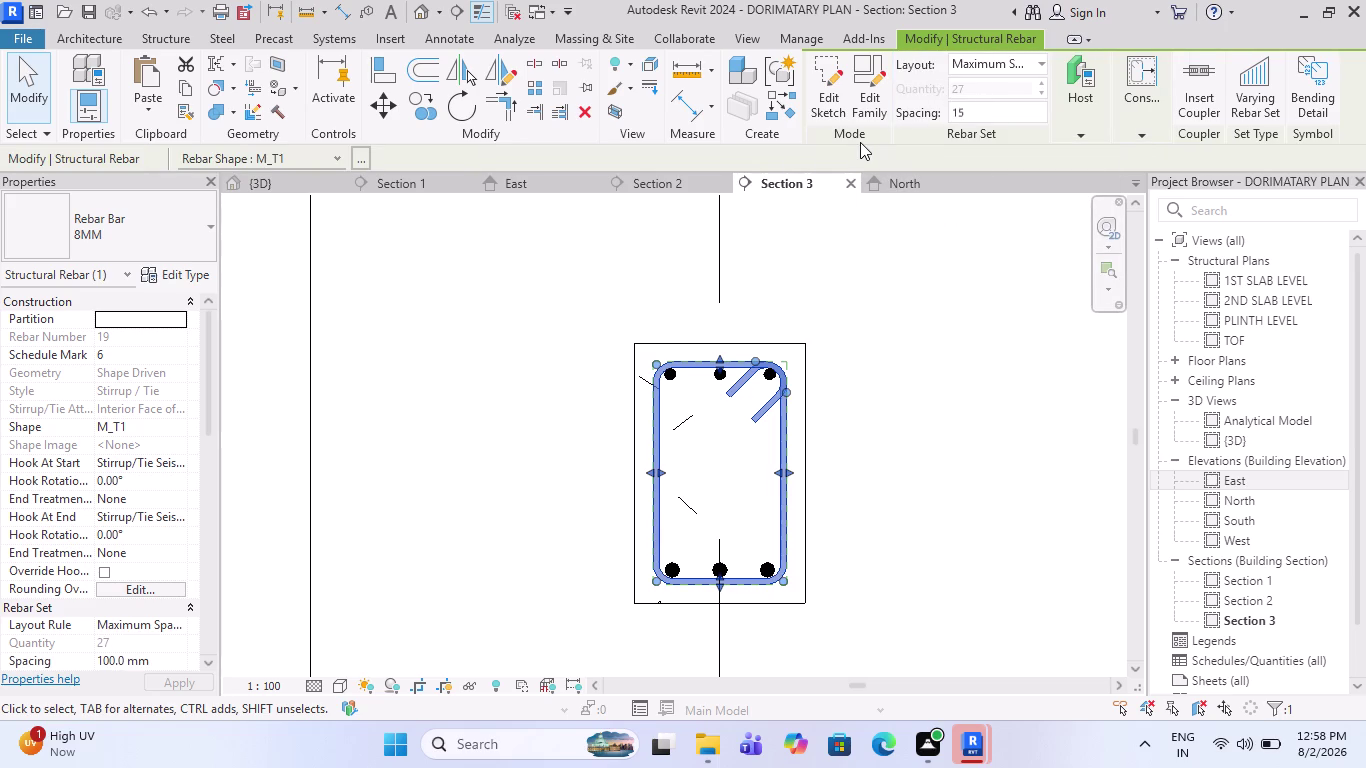
key(Return)
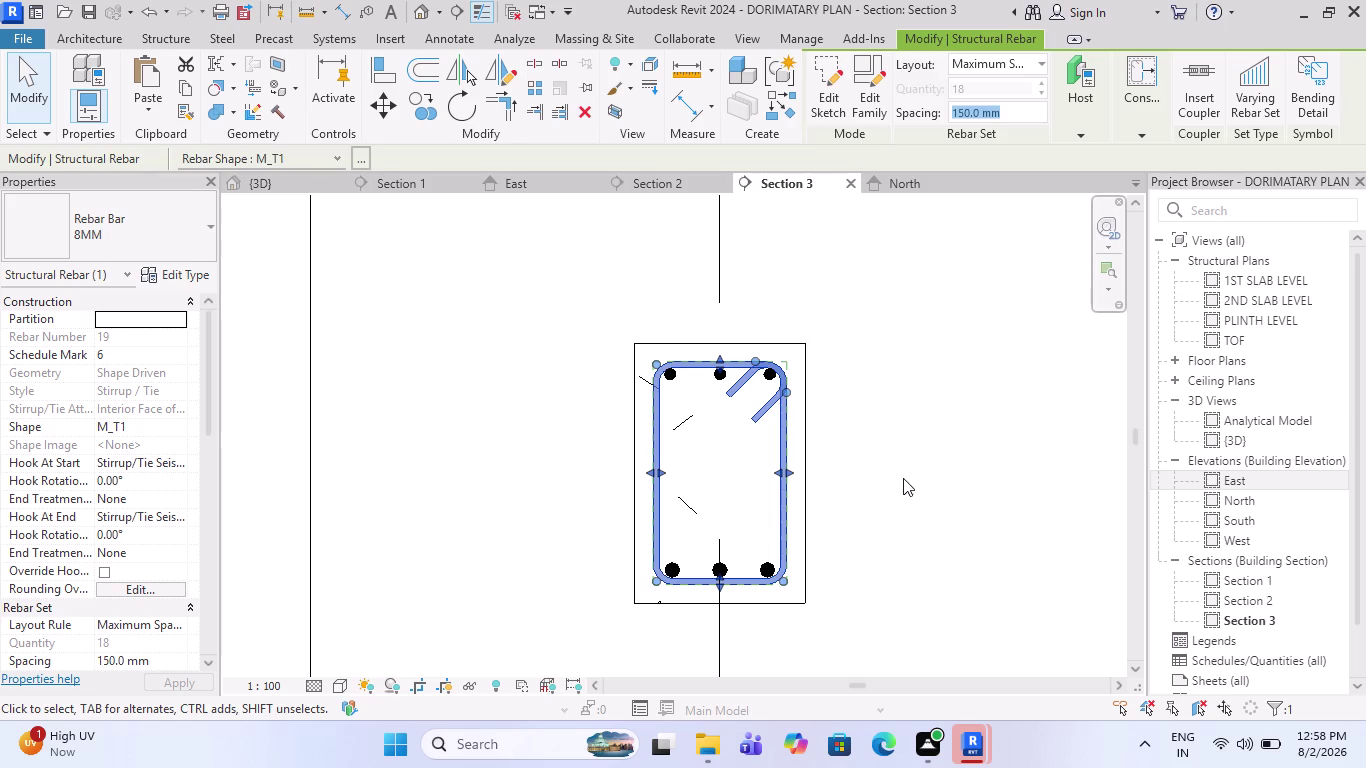
click(887, 418)
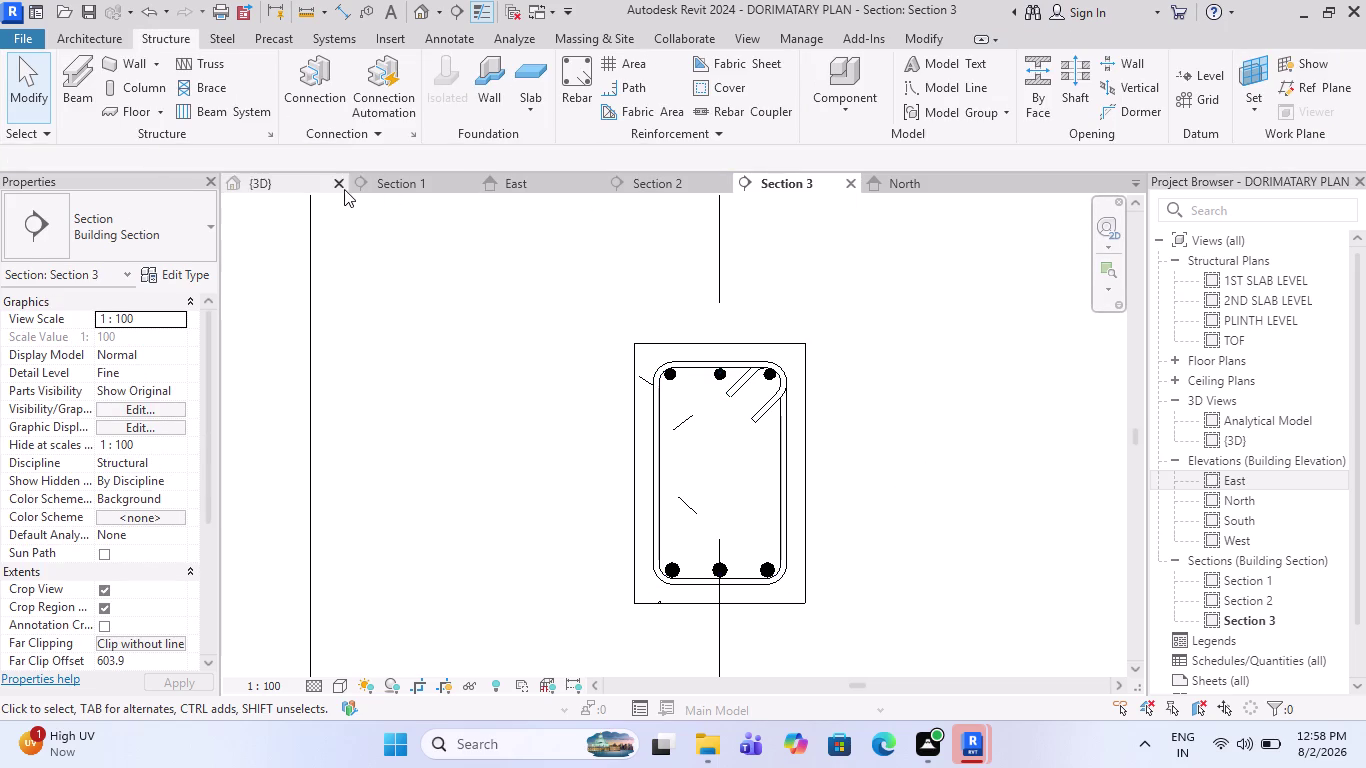
click(267, 179)
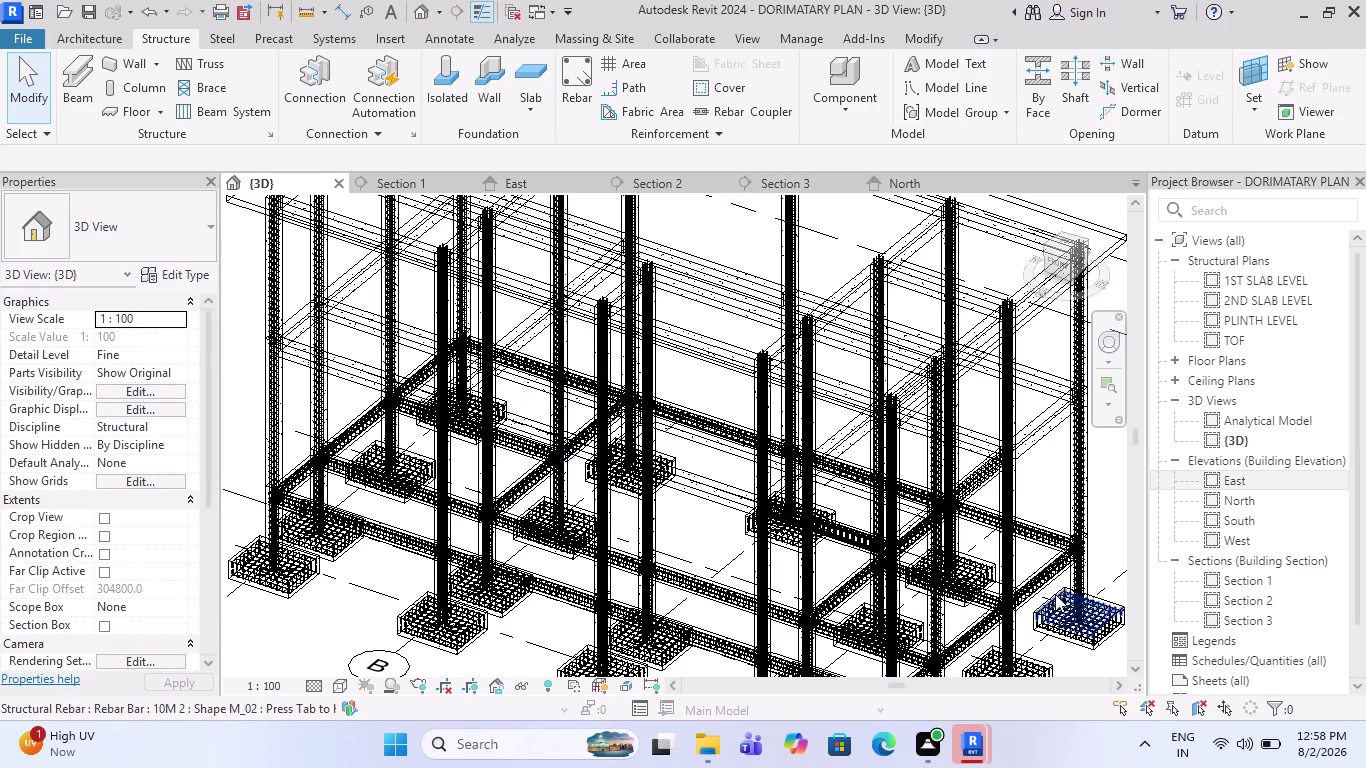
Zoom around the 3D view to inspect the respaced stirrups.
scroll(up, 3)
scroll(up, 3)
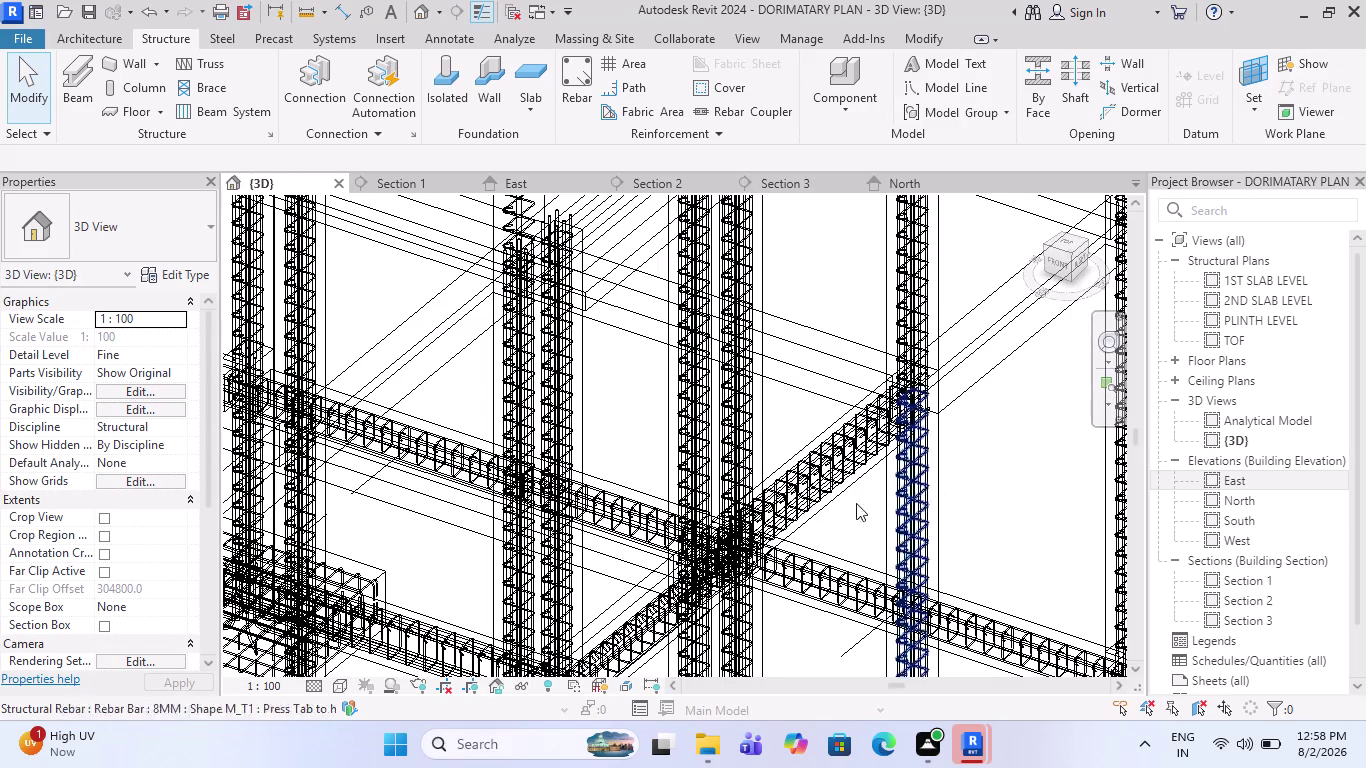
scroll(up, 3)
scroll(up, 3)
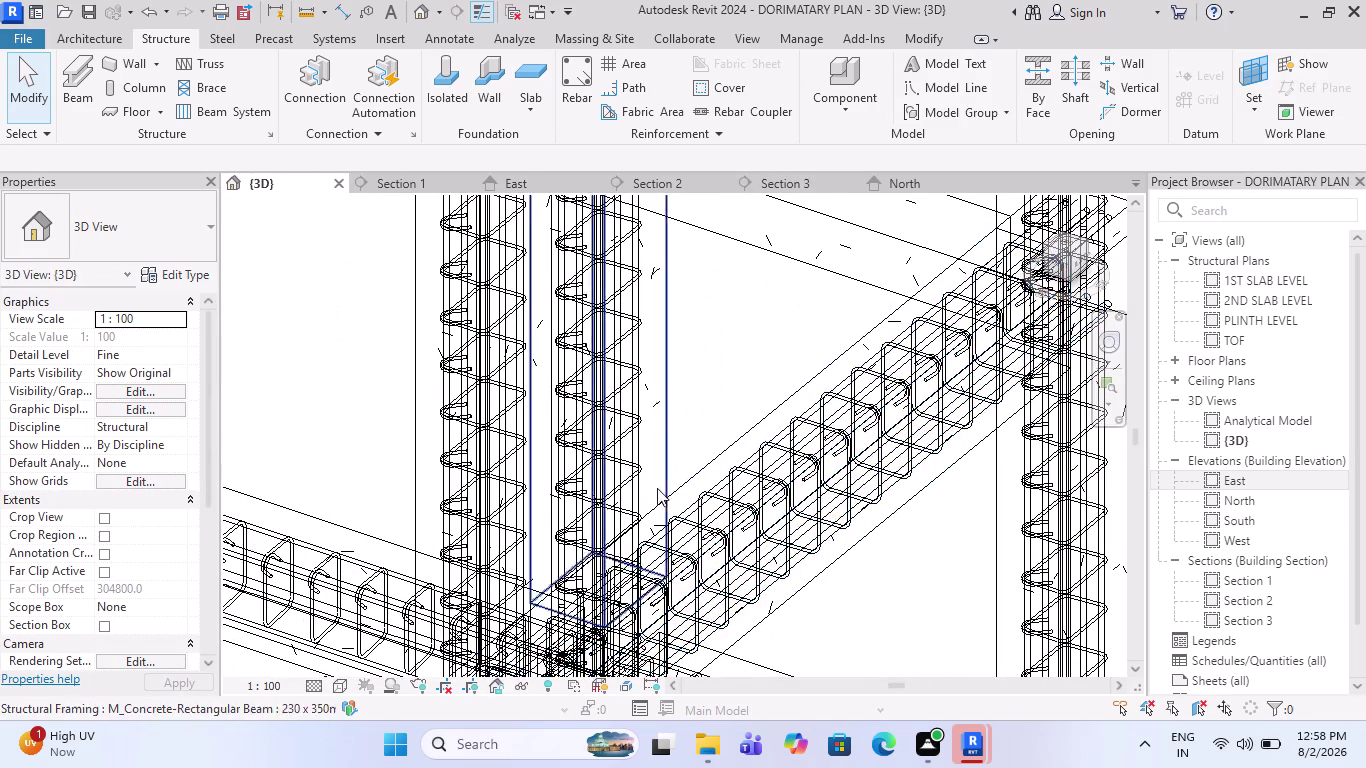
scroll(down, 3)
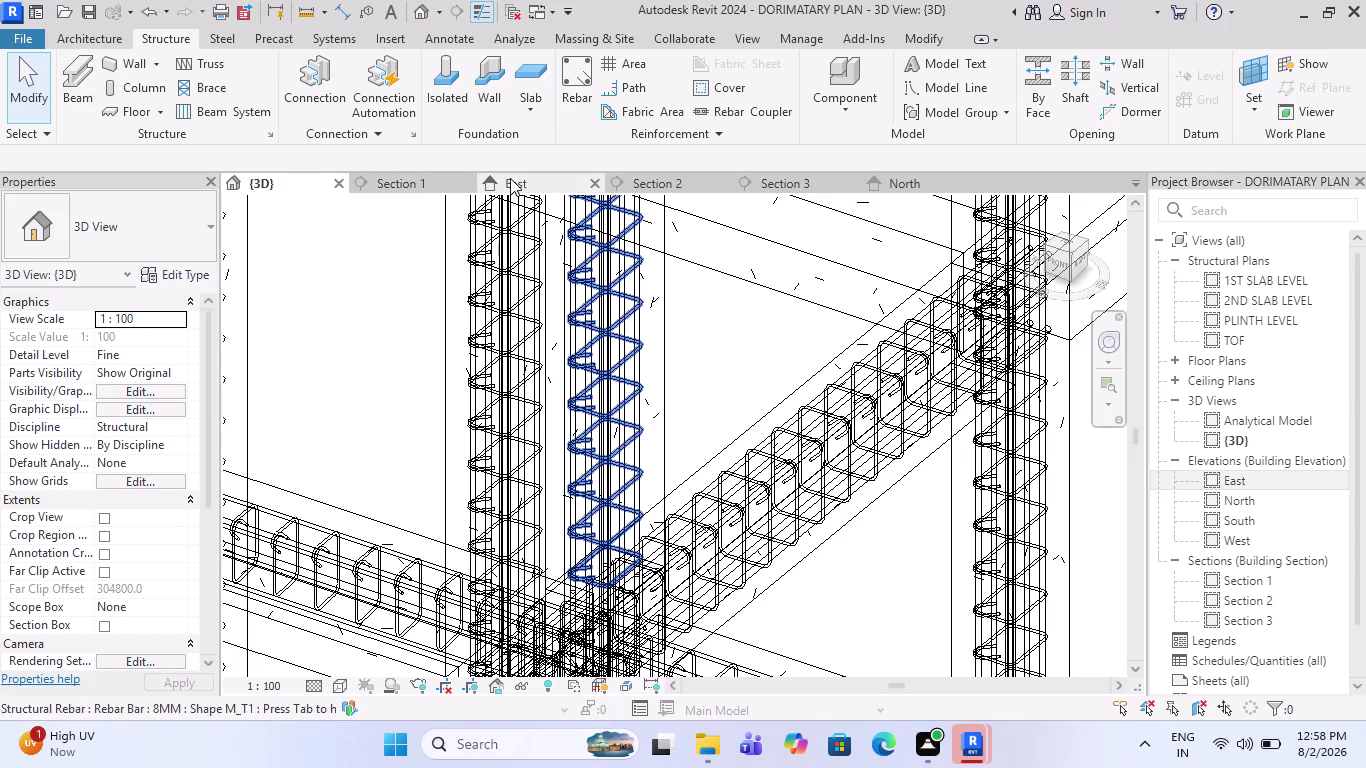
Inspect the beam stirrups in the East elevation.
click(510, 178)
scroll(up, 3)
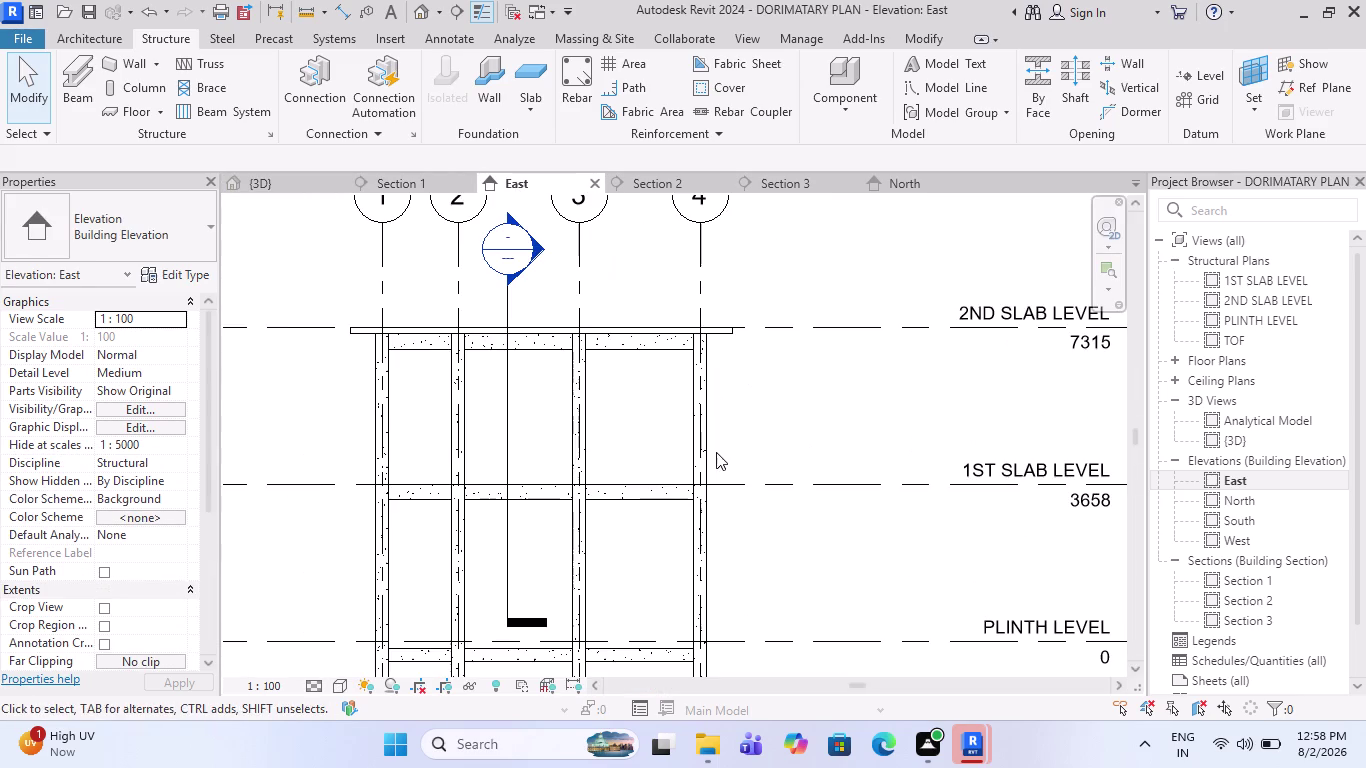
scroll(down, 3)
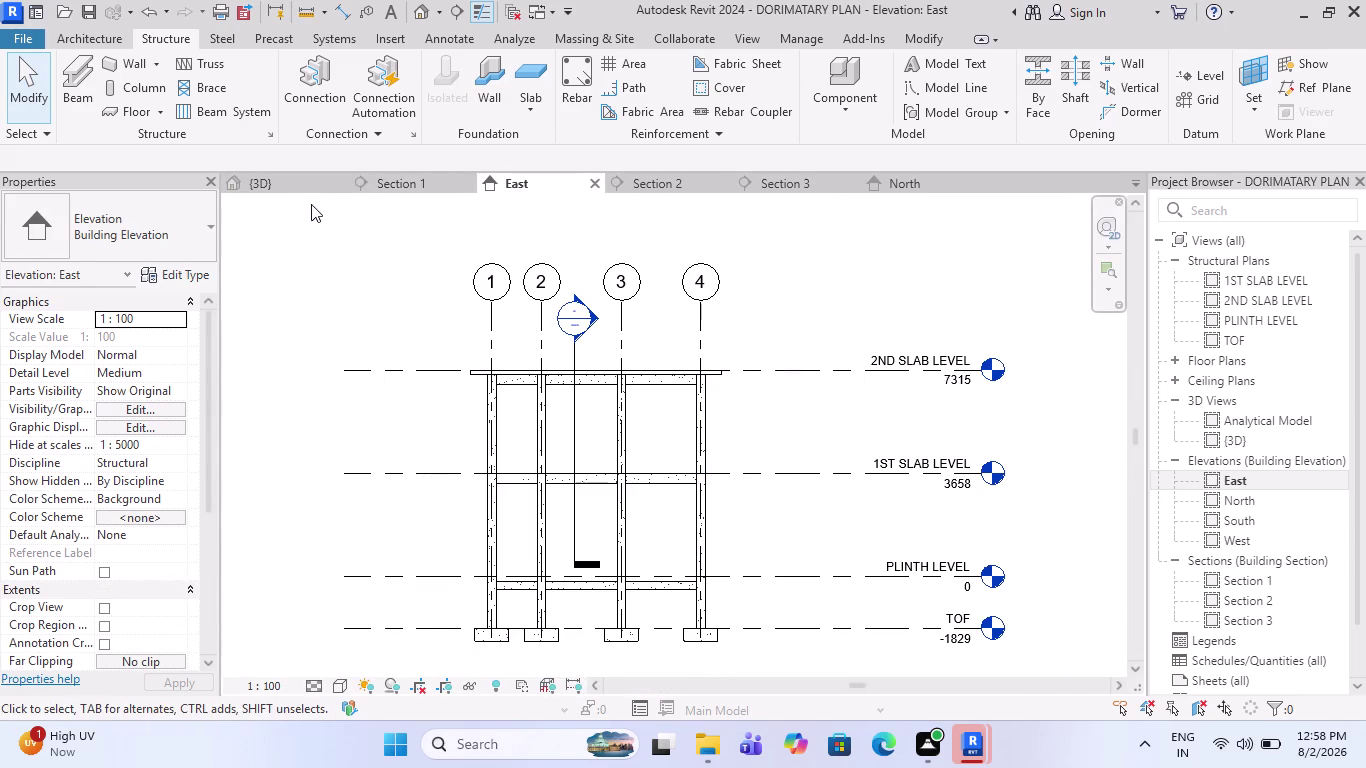
Pan the 3D view to another beam, then open the 1ST SLAB LEVEL plan.
click(302, 193)
scroll(down, 3)
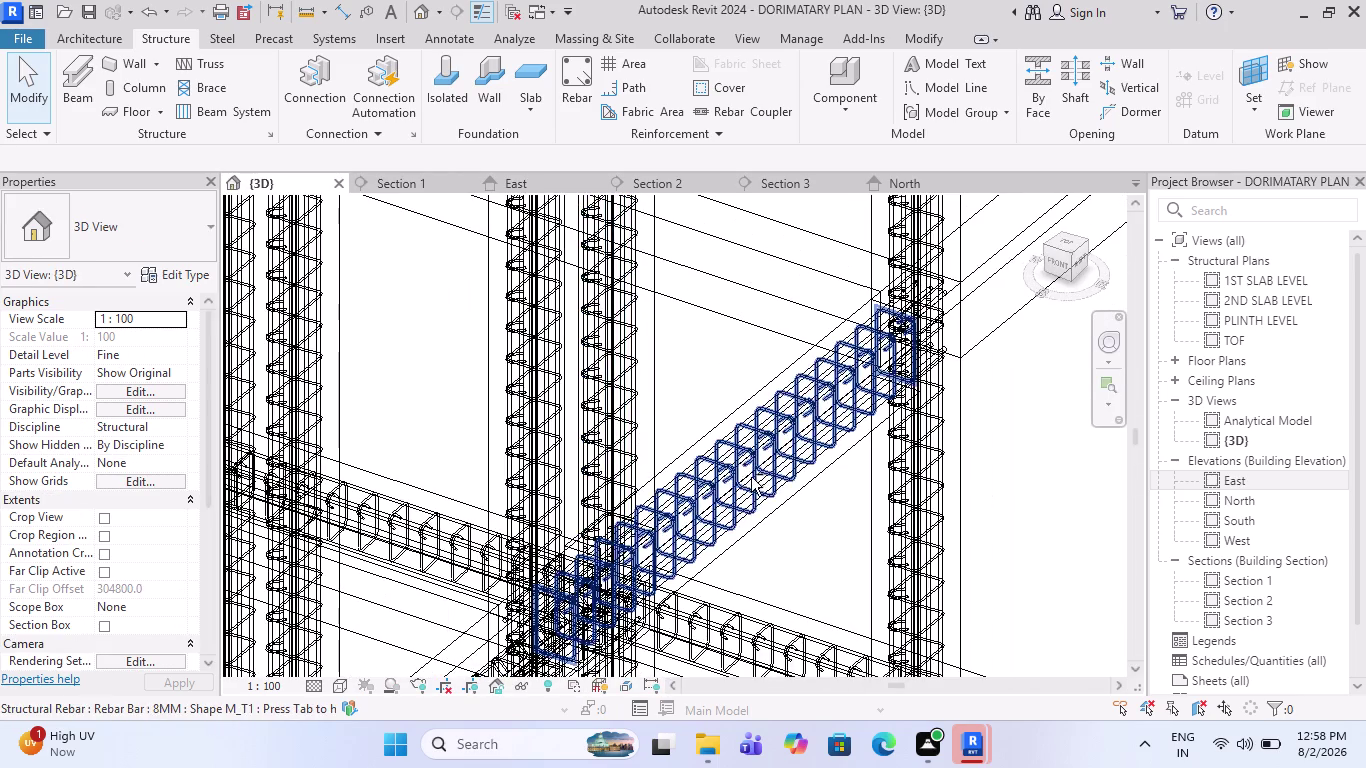
middle_drag(751, 482, 703, 477)
scroll(down, 3)
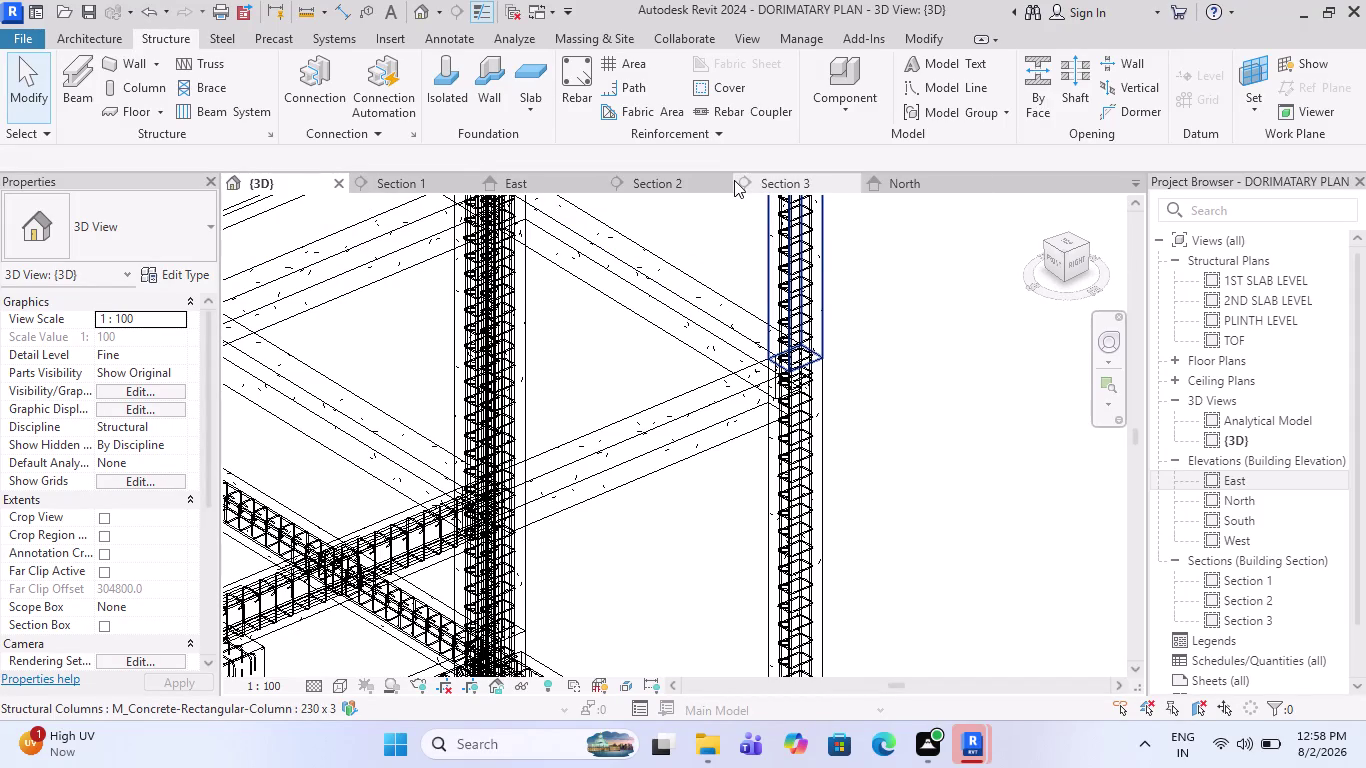
double_click(1238, 280)
scroll(down, 3)
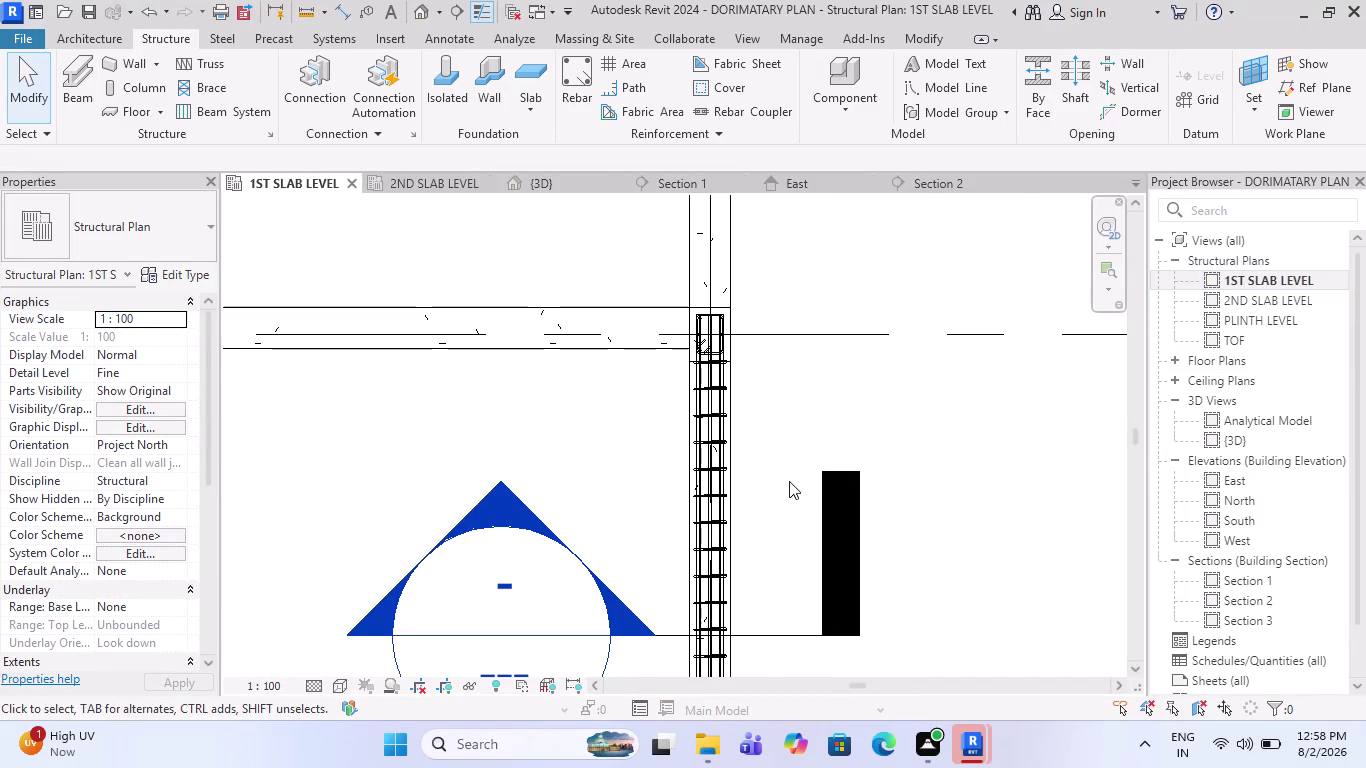
Zoom into the plan, select the reinforced beam, then clear the selection.
scroll(down, 3)
scroll(down, 3)
scroll(up, 3)
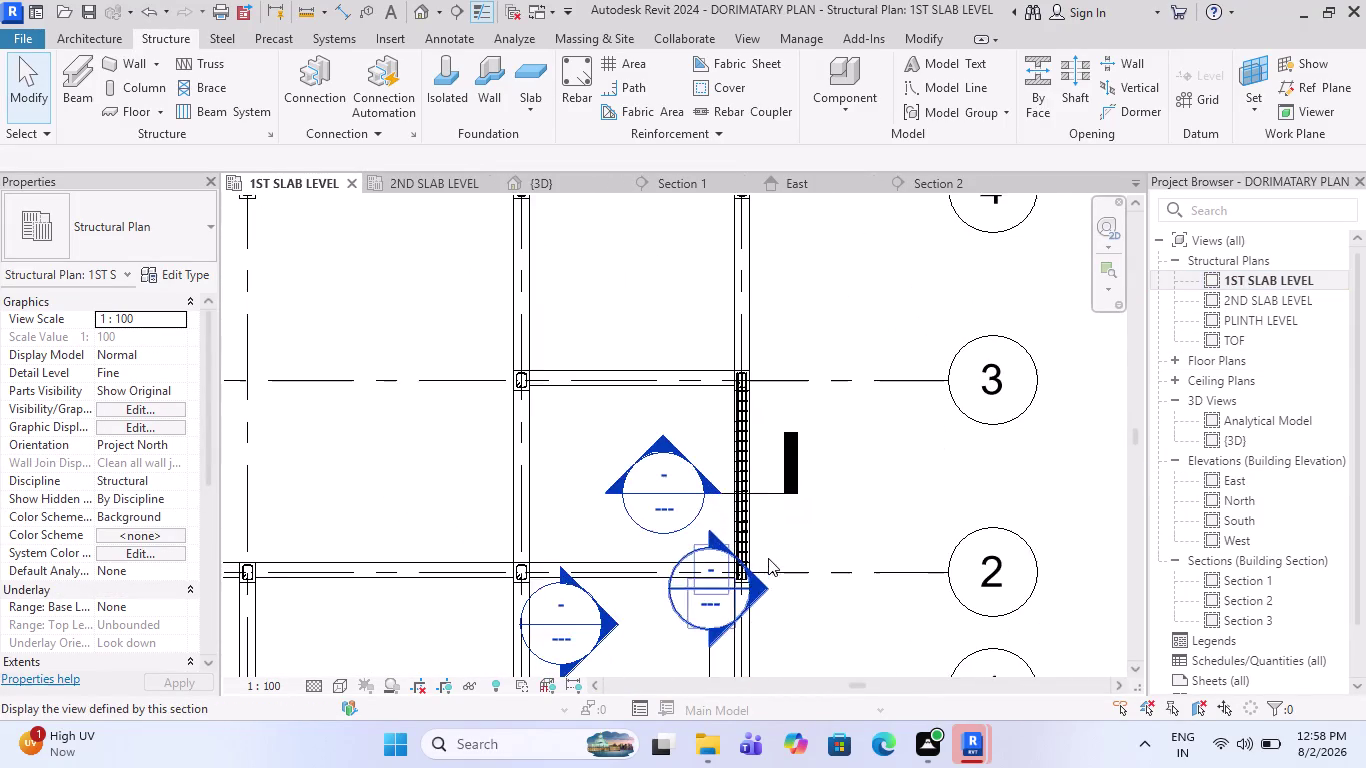
scroll(up, 3)
scroll(up, 3)
scroll(up, 3)
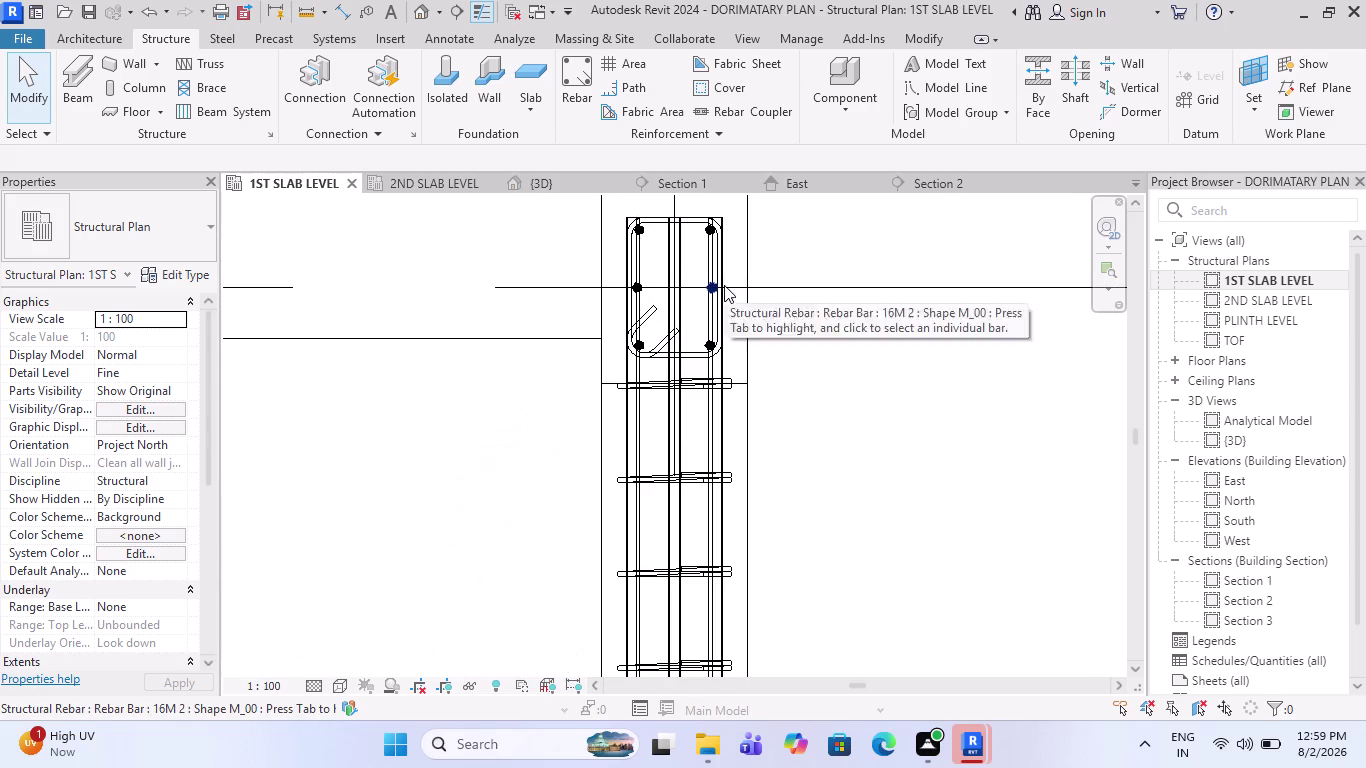
scroll(down, 3)
scroll(down, 3)
scroll(down, 3)
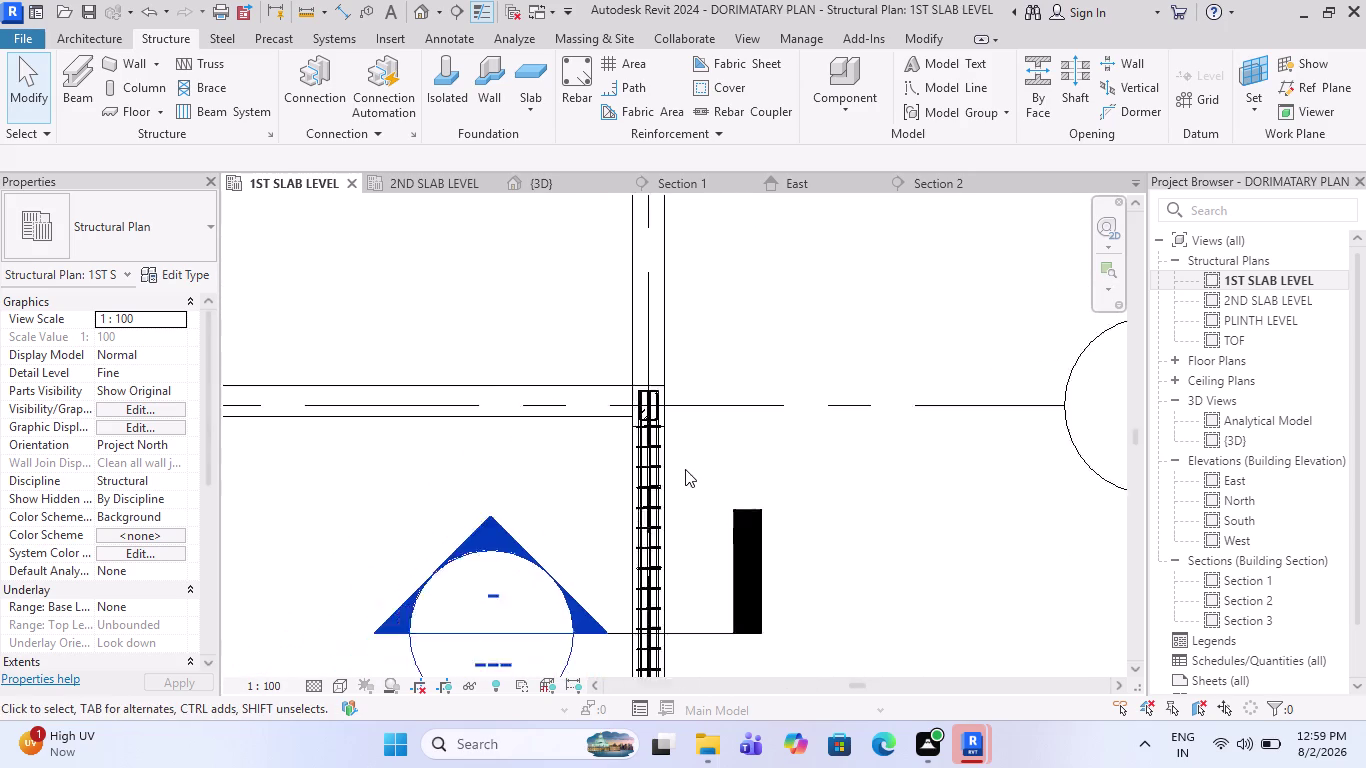
scroll(down, 3)
scroll(up, 3)
scroll(up, 3)
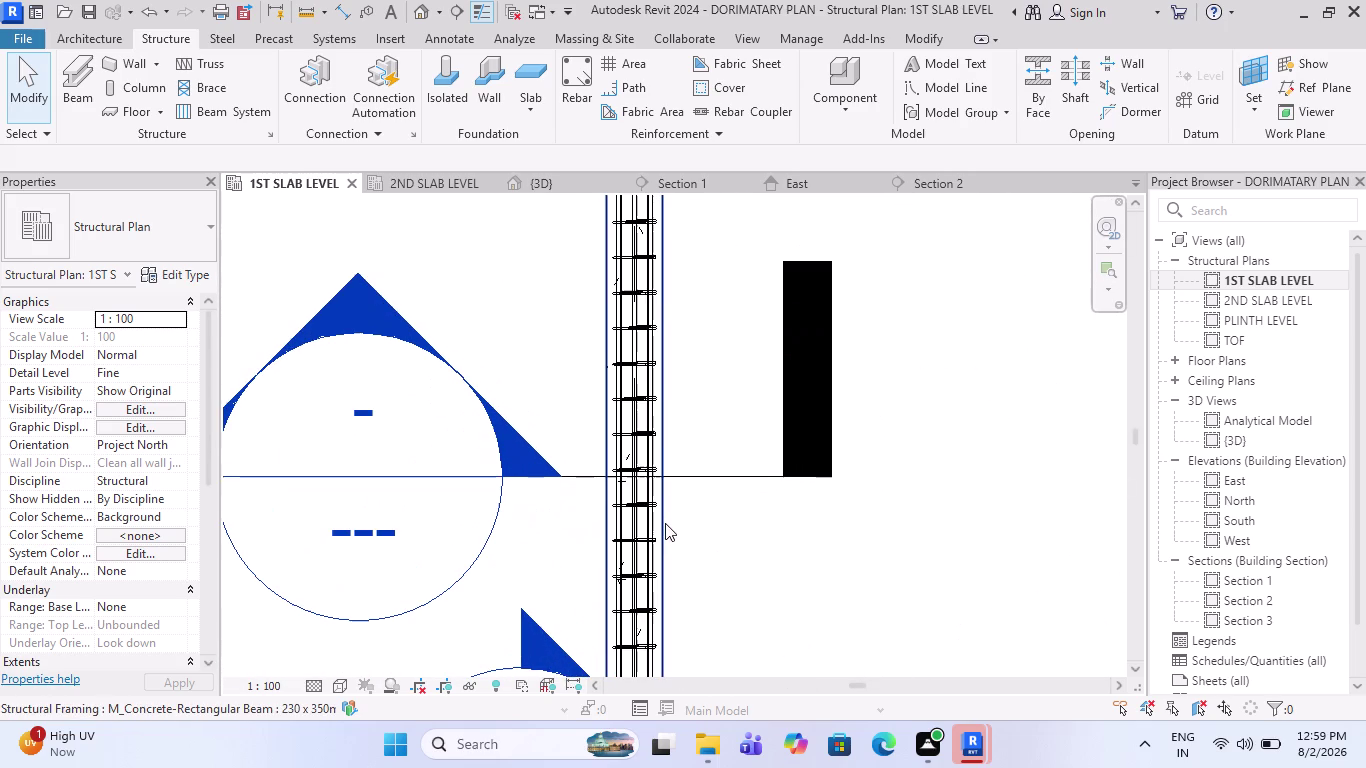
click(665, 523)
scroll(down, 3)
scroll(down, 3)
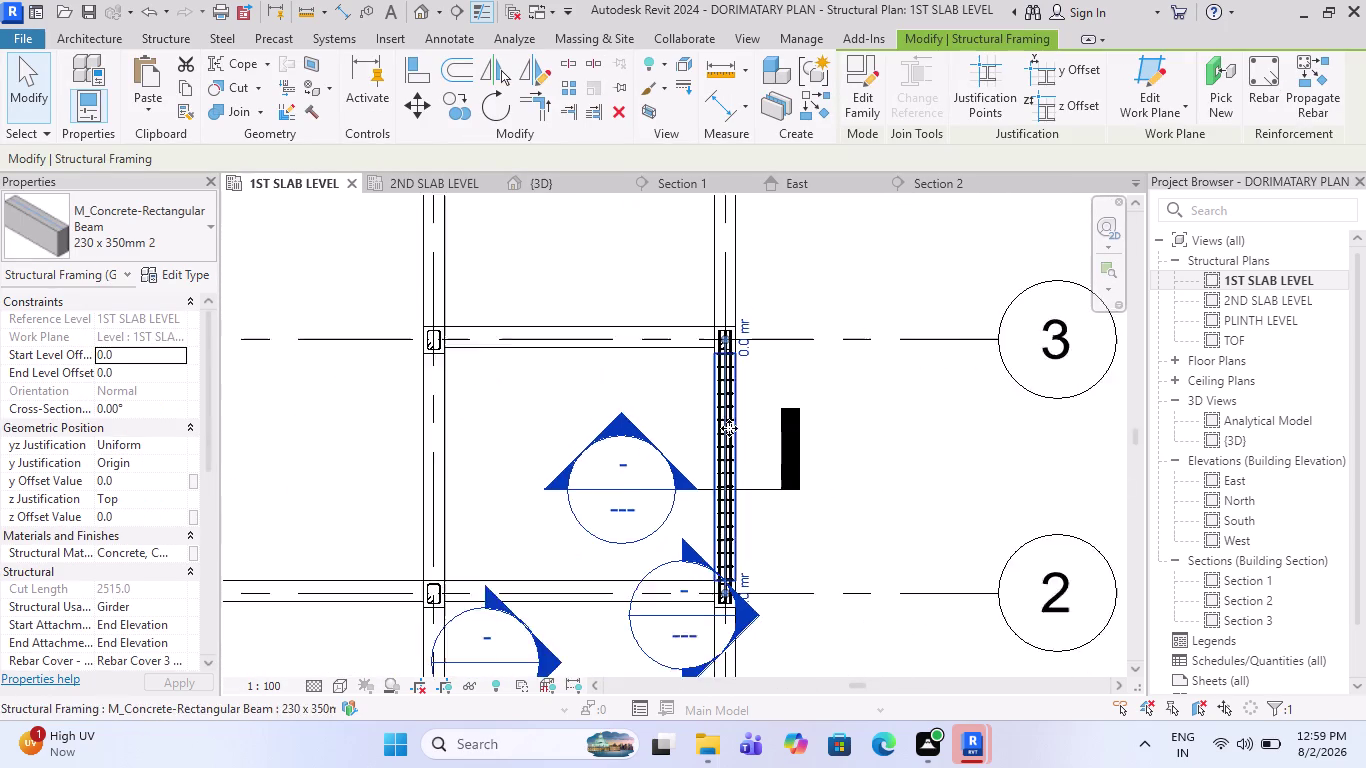
scroll(down, 3)
key(Escape)
key(Escape)
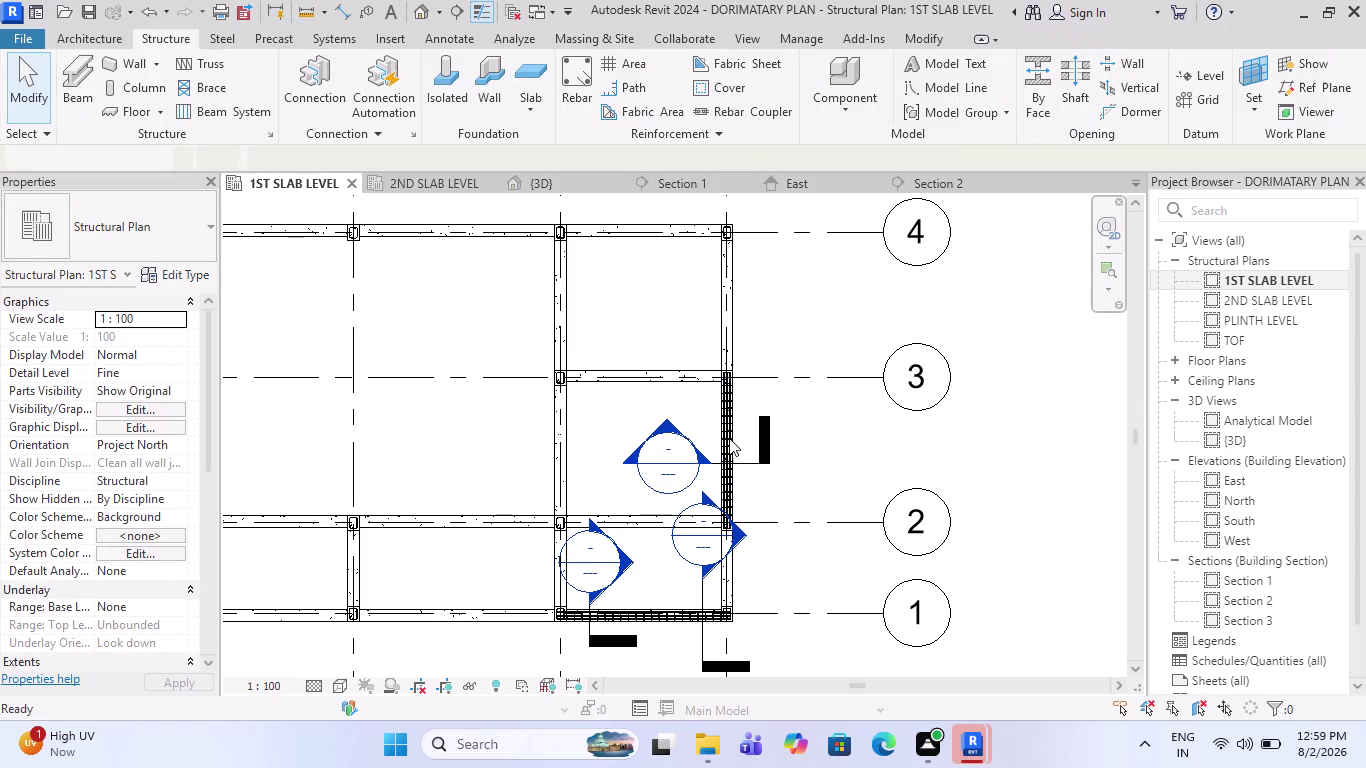
Reselect the reinforced beam and start Propagate Rebar from it.
scroll(up, 3)
scroll(up, 3)
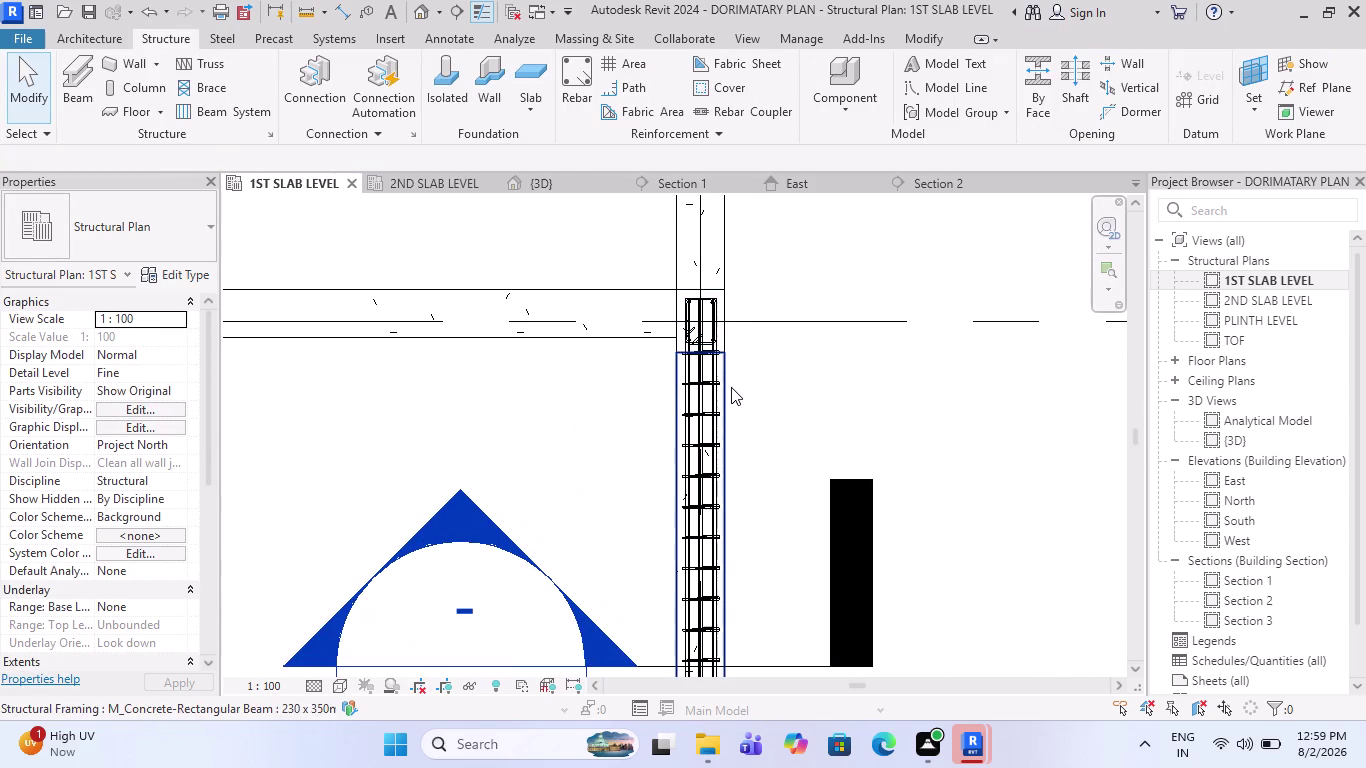
click(731, 387)
click(1329, 93)
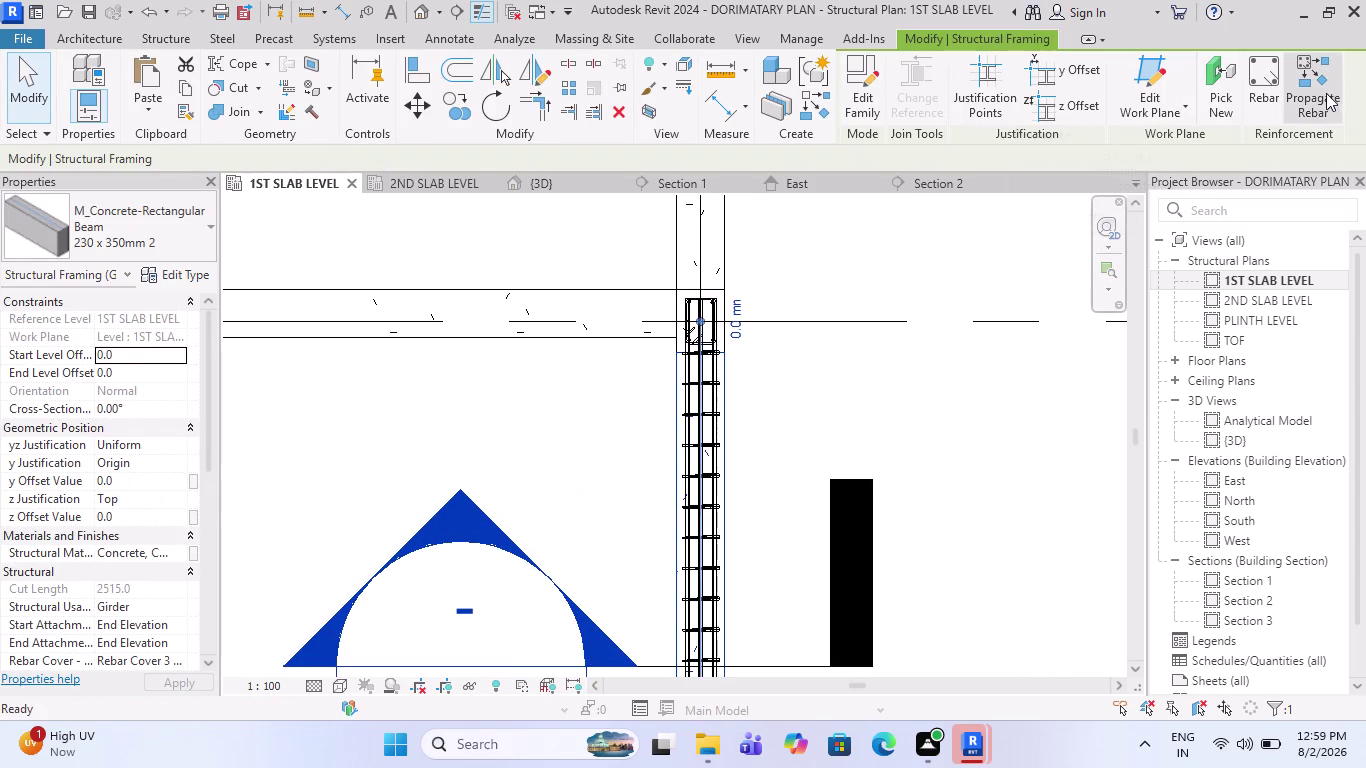
Pick the first destination beam and two vertical beams to receive the rebar.
scroll(down, 3)
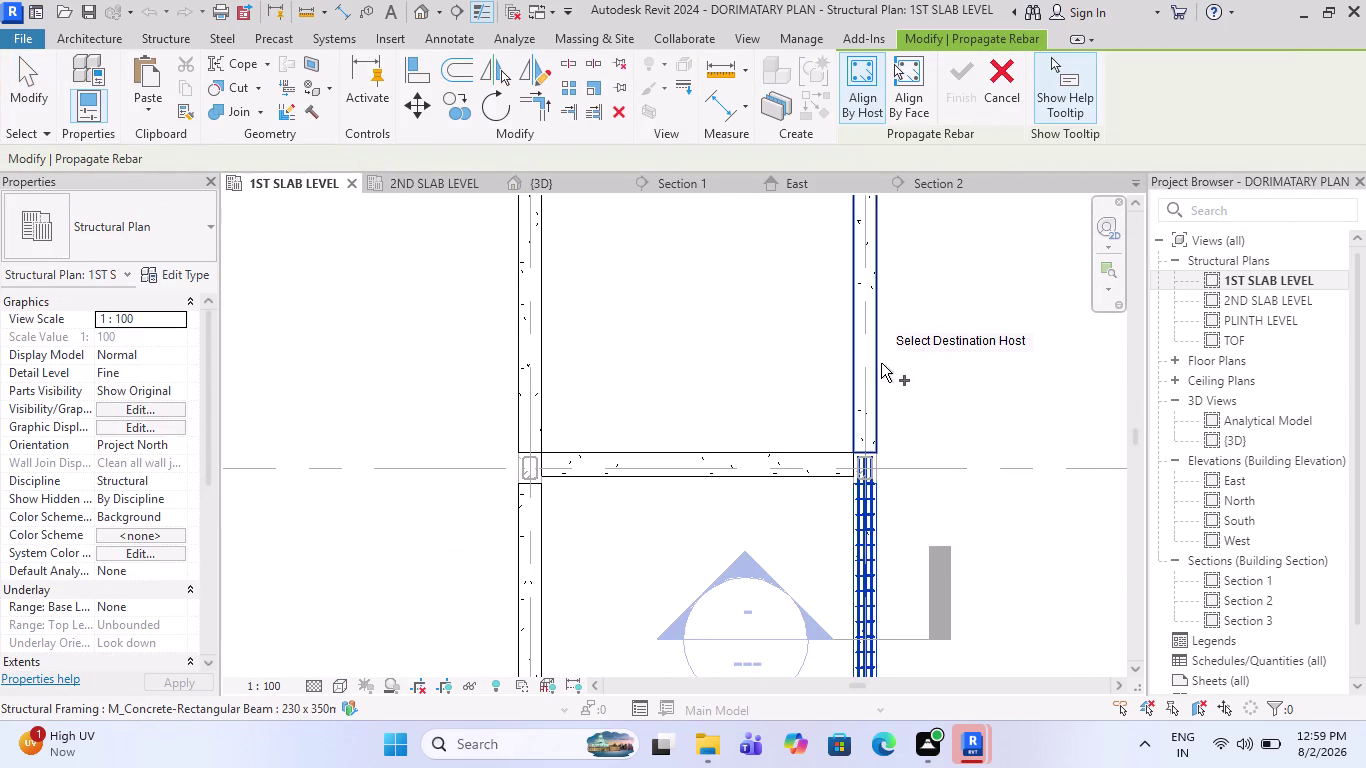
click(881, 363)
scroll(down, 3)
scroll(down, 3)
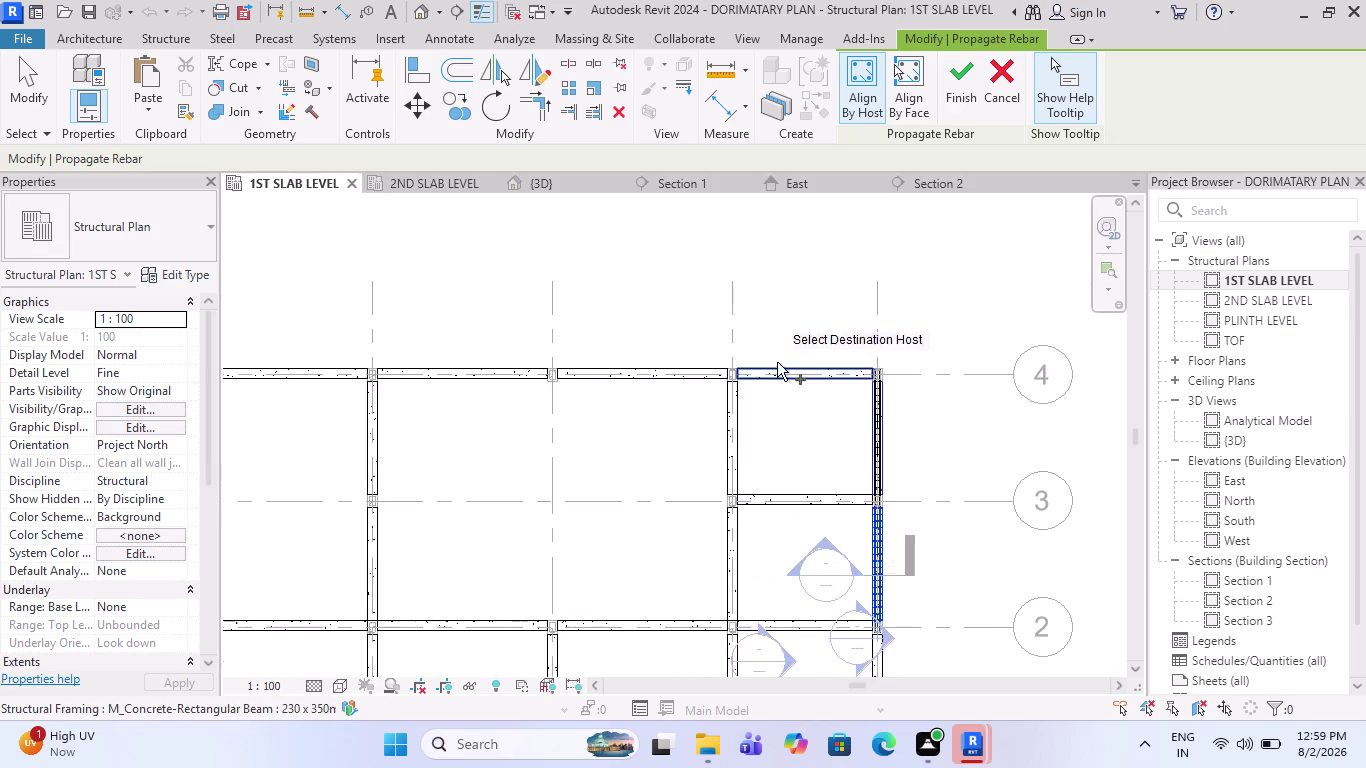
scroll(down, 3)
scroll(up, 3)
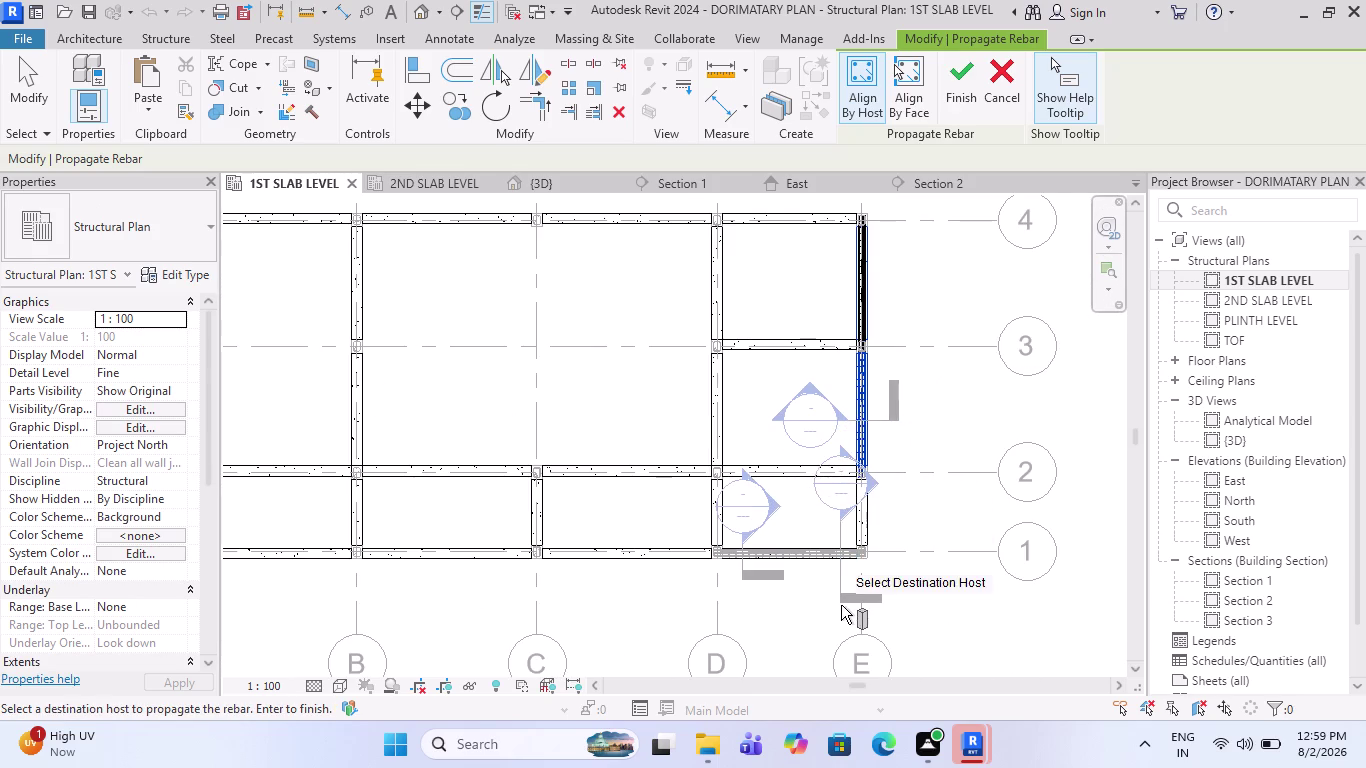
scroll(down, 3)
scroll(up, 3)
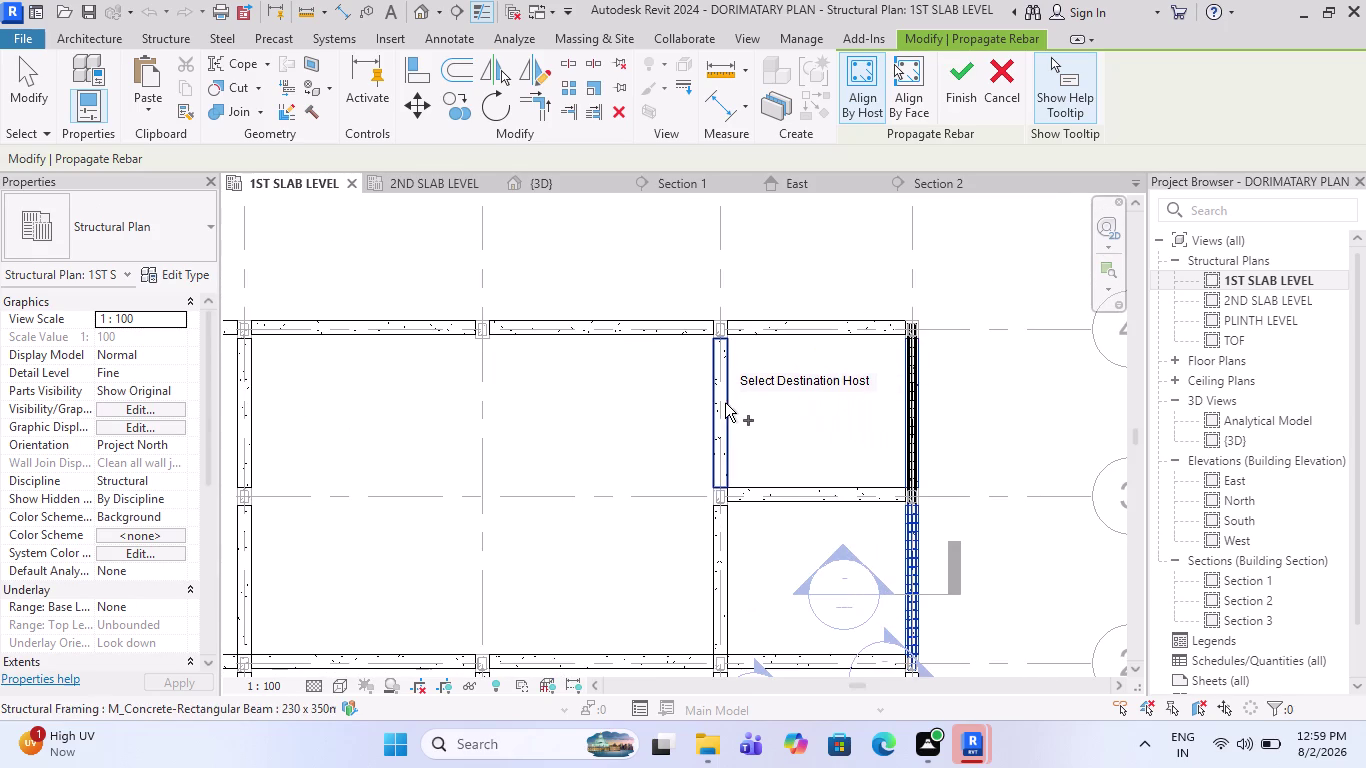
click(724, 403)
click(730, 587)
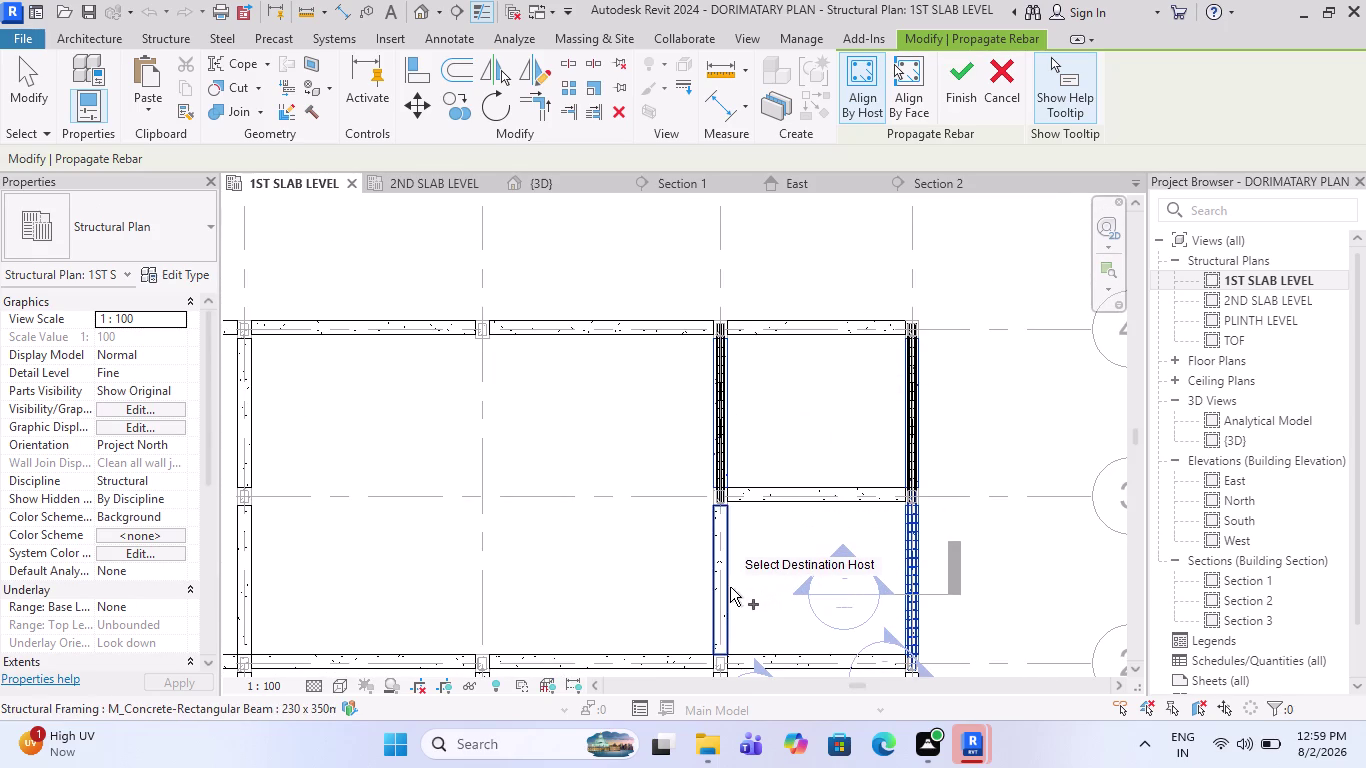
Pick the left-side beams, upper, lower and bottom left, as rebar destinations.
scroll(up, 3)
scroll(down, 3)
scroll(down, 3)
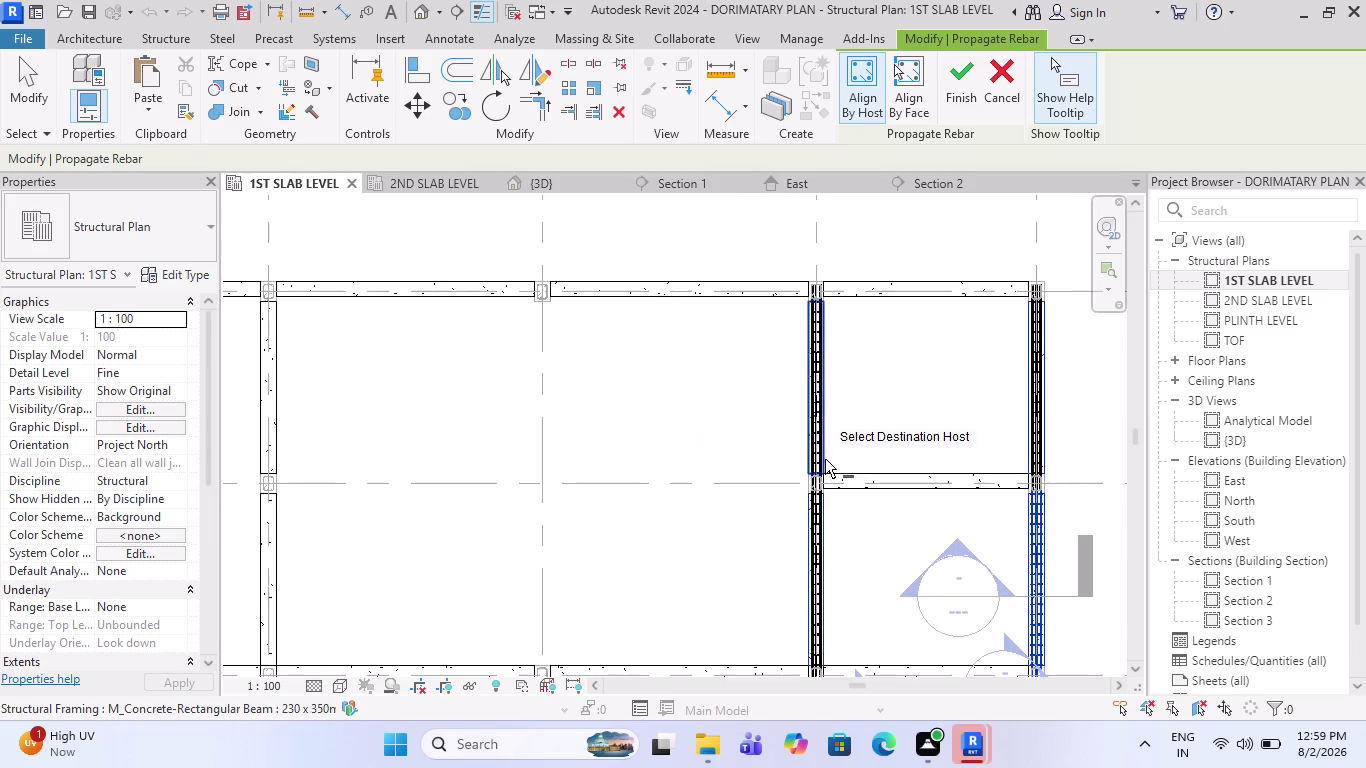
click(419, 431)
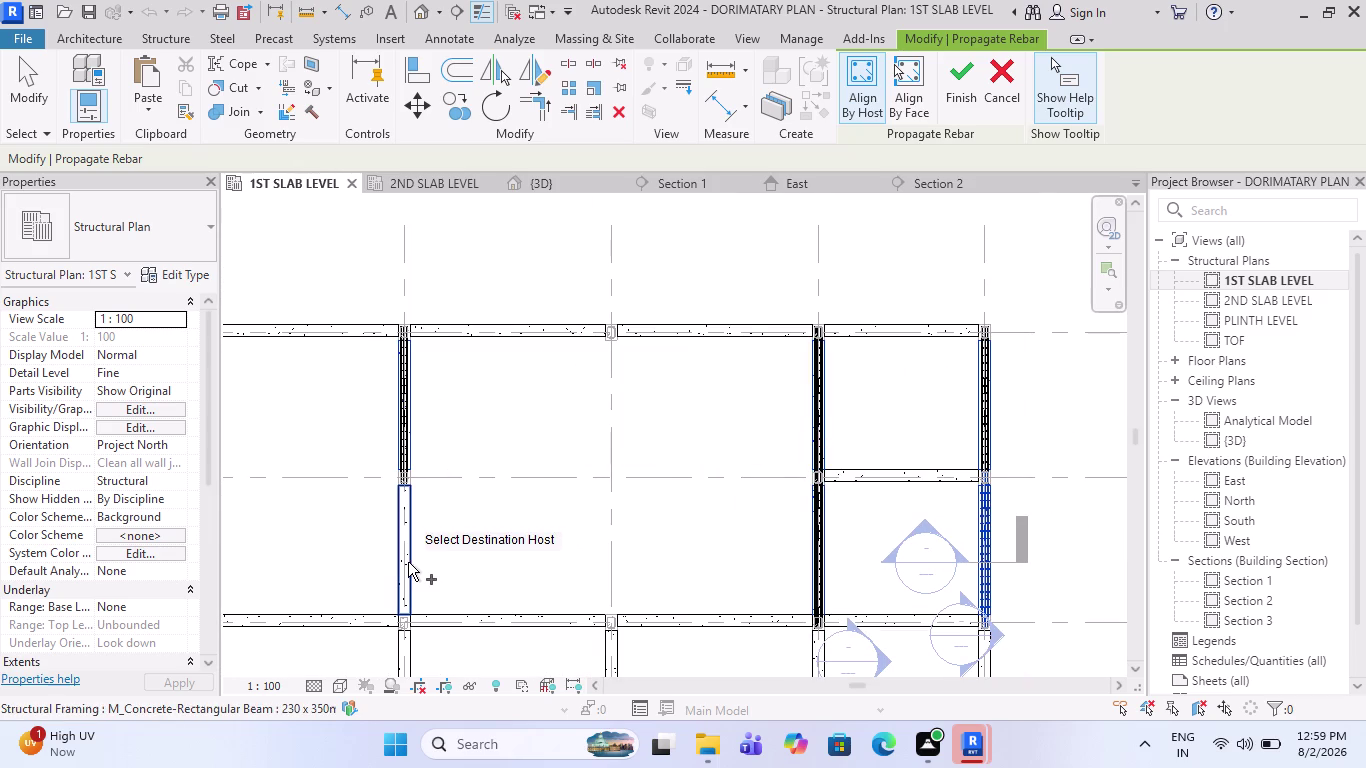
click(407, 562)
scroll(down, 3)
scroll(up, 3)
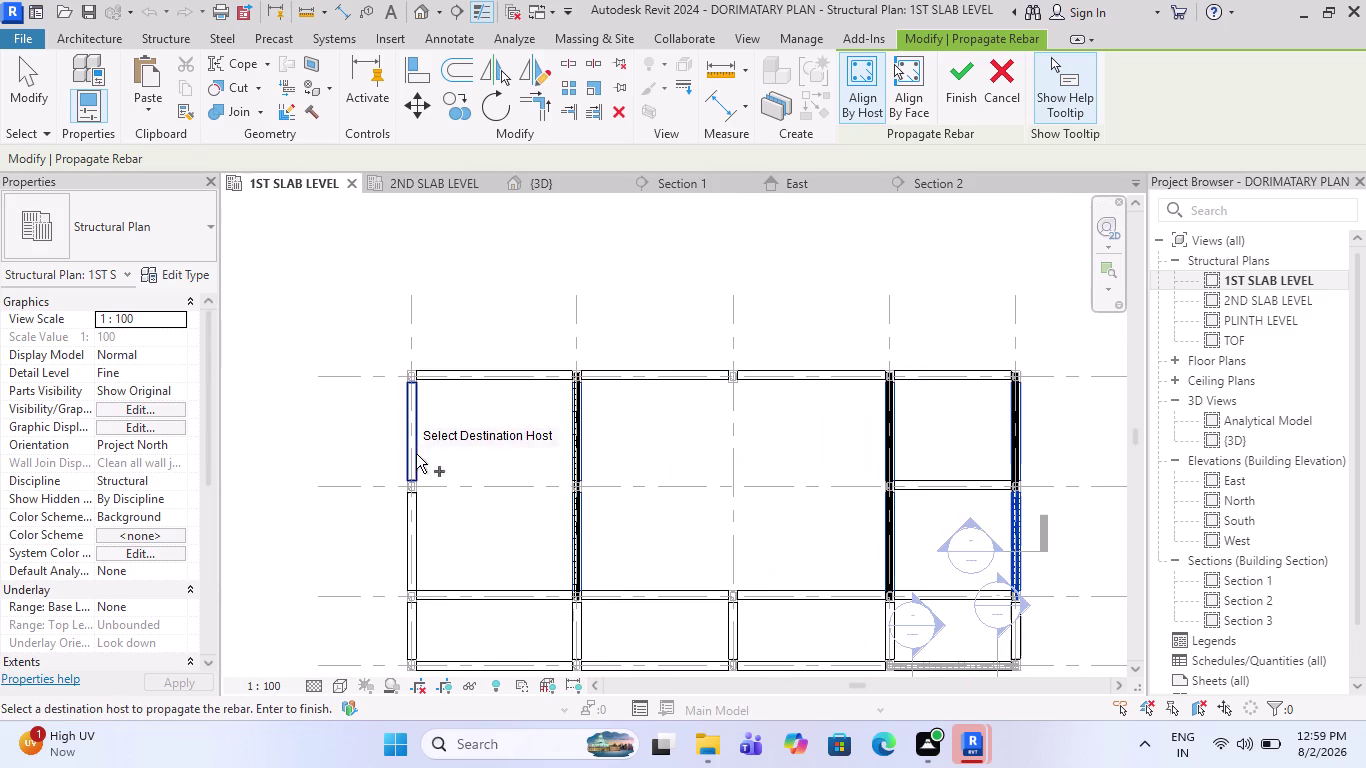
click(414, 443)
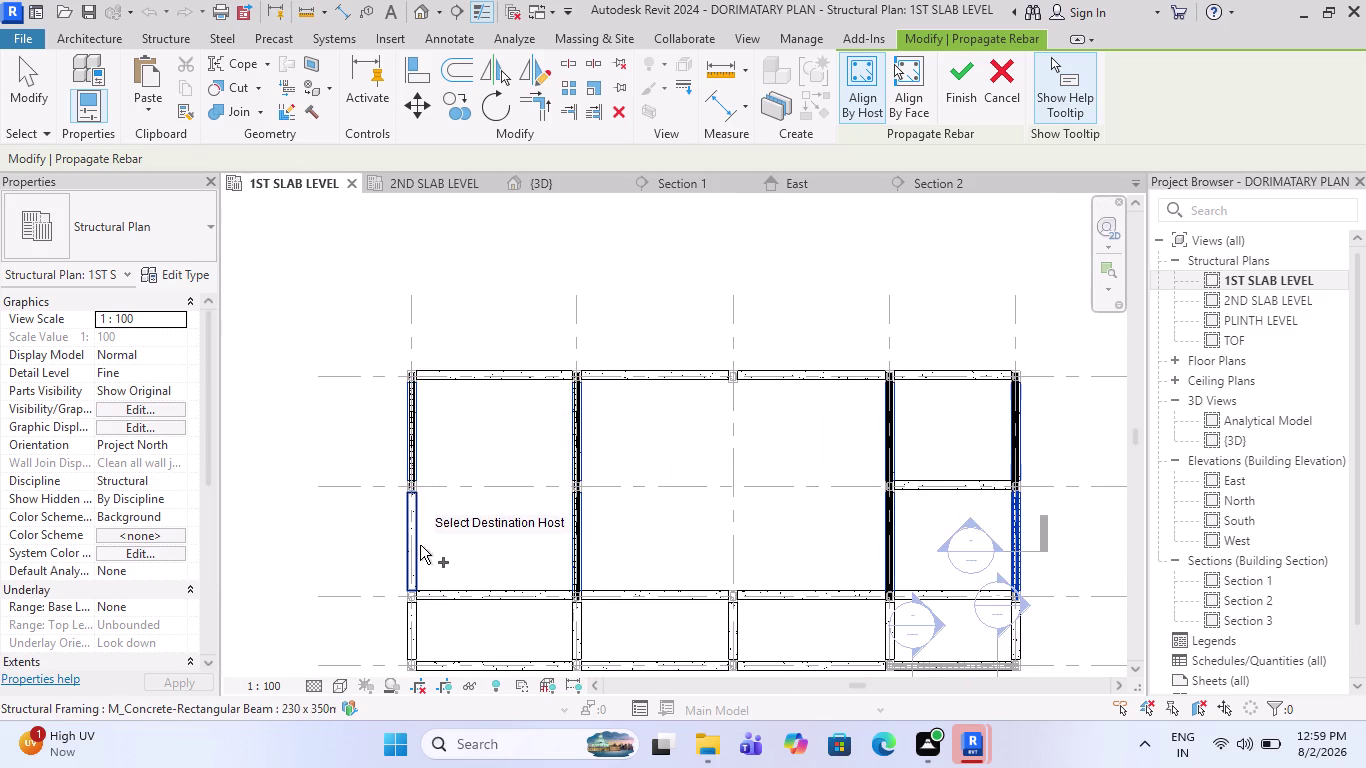
click(420, 545)
scroll(up, 3)
click(422, 633)
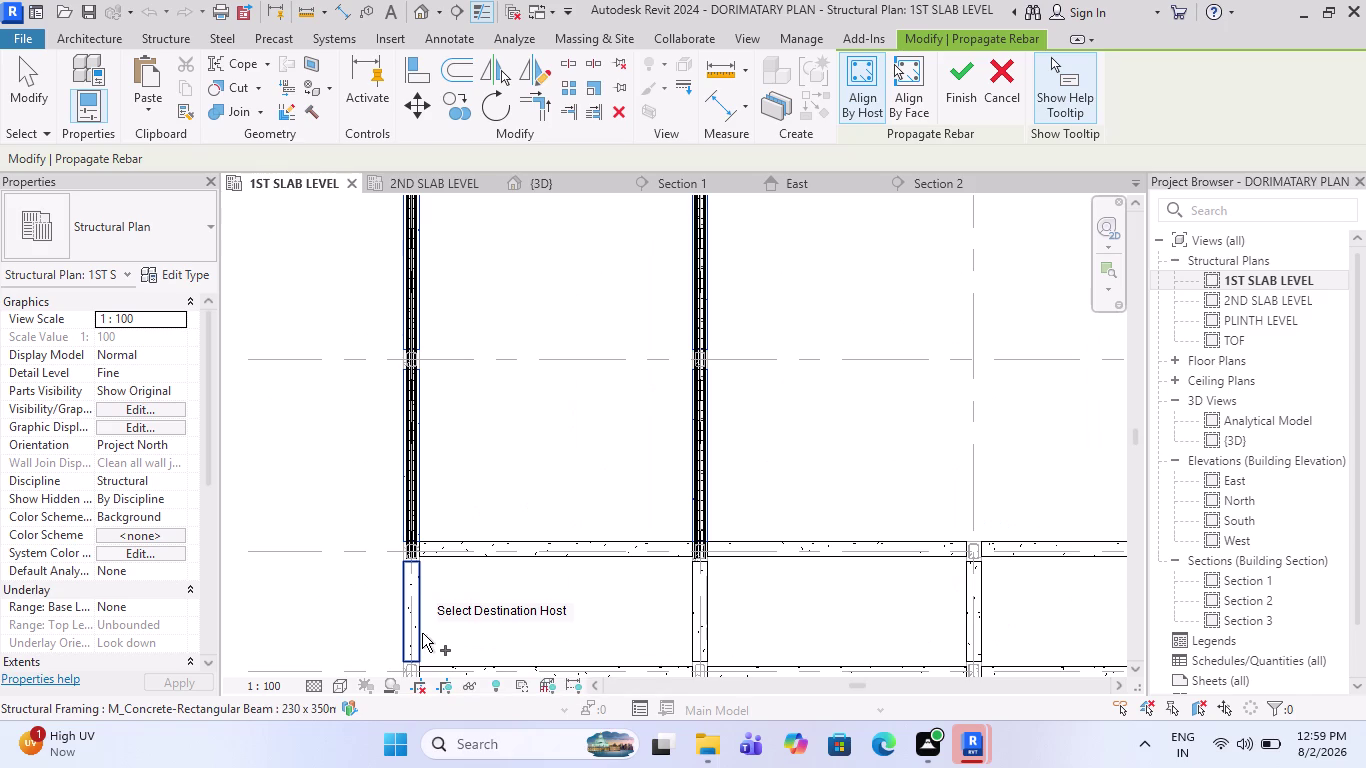
click(704, 606)
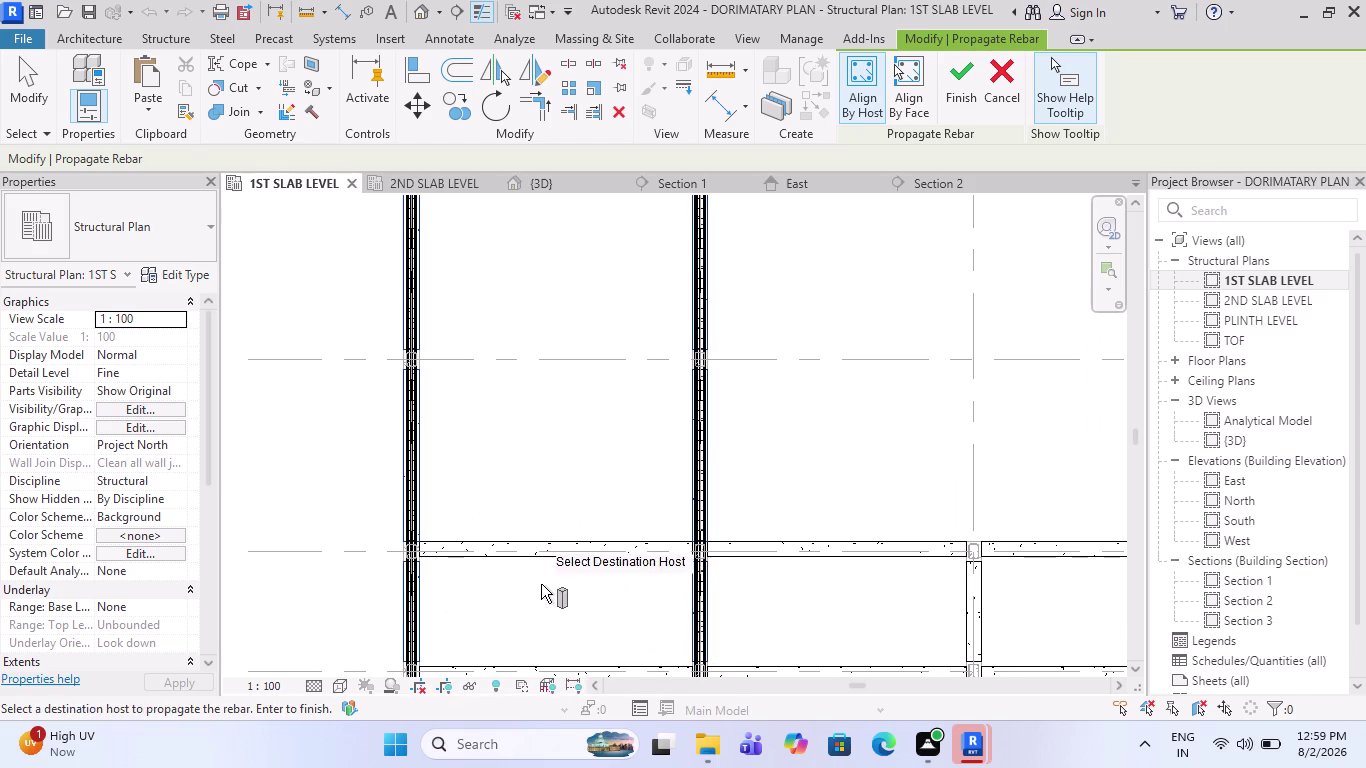
Pick the short bottom beams and another beam as rebar destinations.
scroll(down, 3)
scroll(up, 3)
click(784, 592)
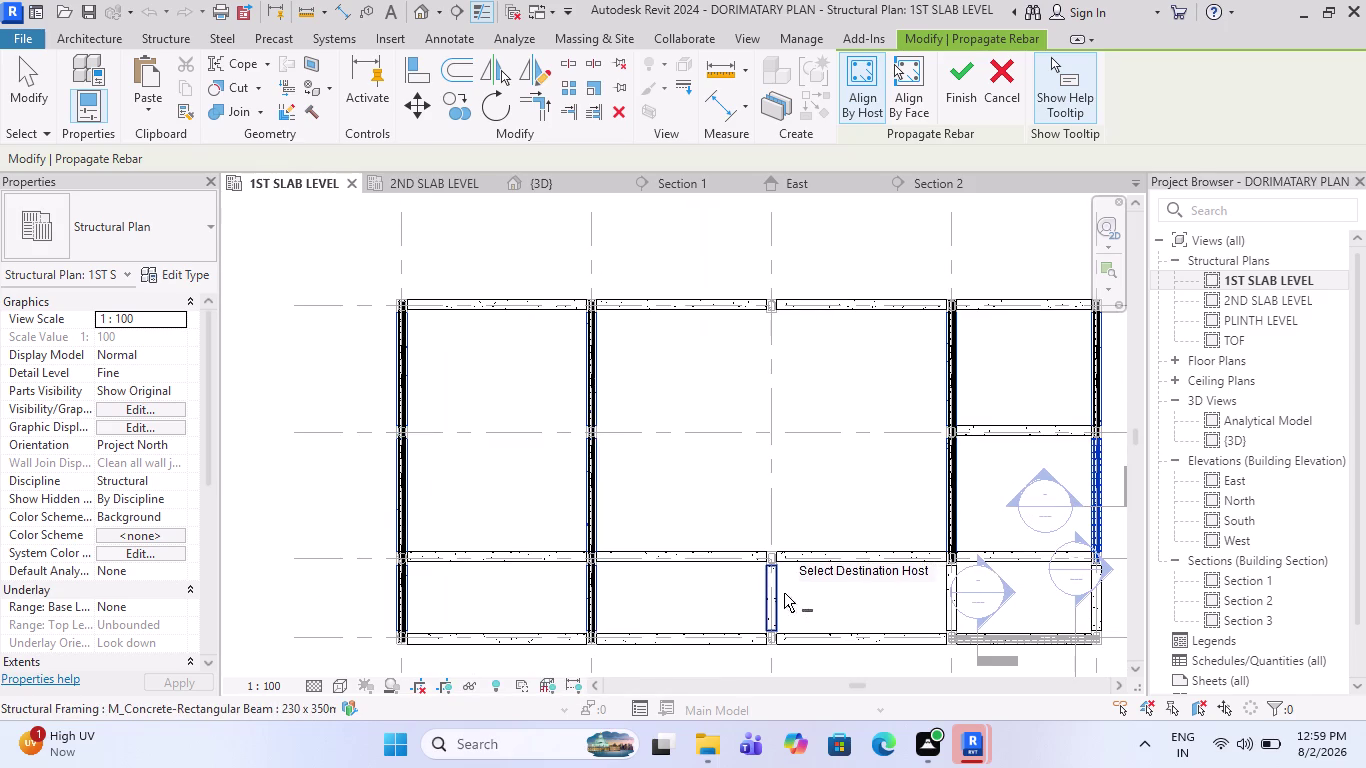
click(963, 594)
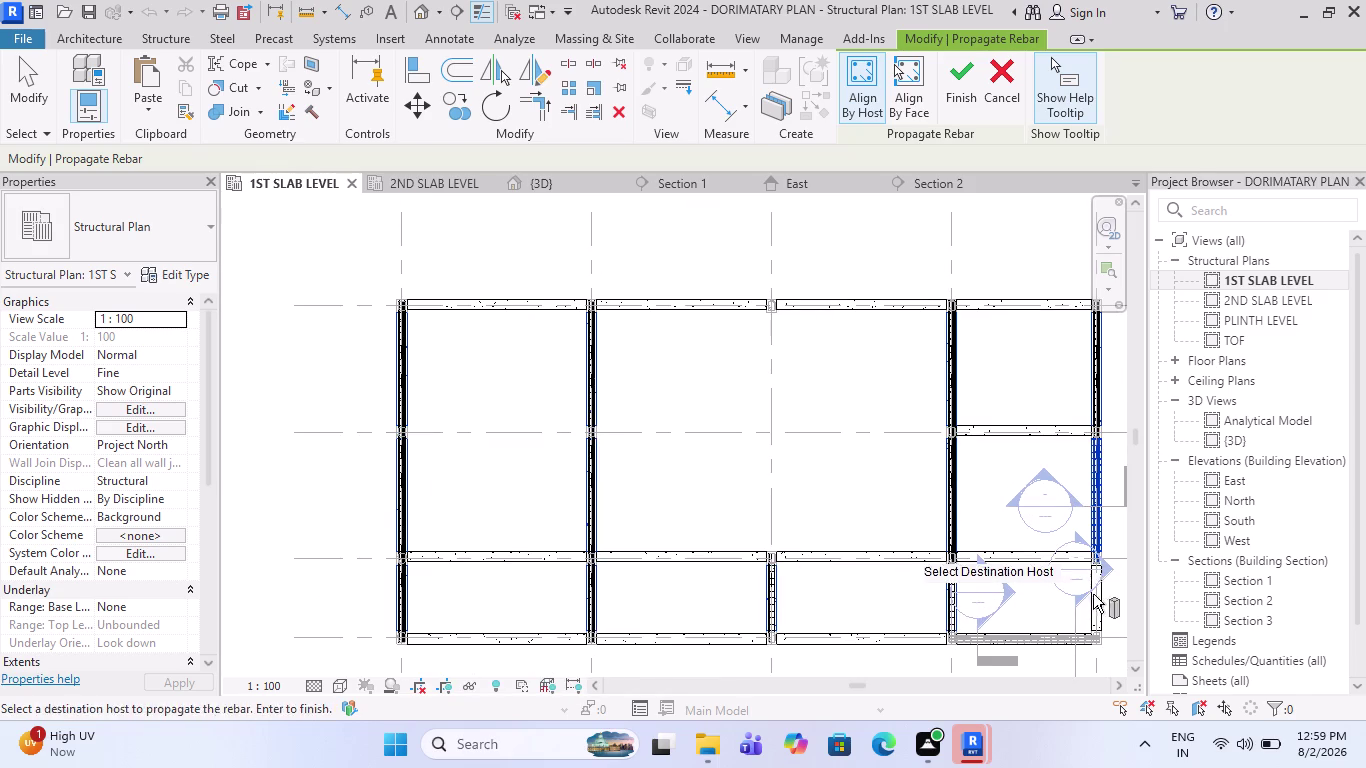
scroll(up, 3)
click(1102, 586)
scroll(down, 3)
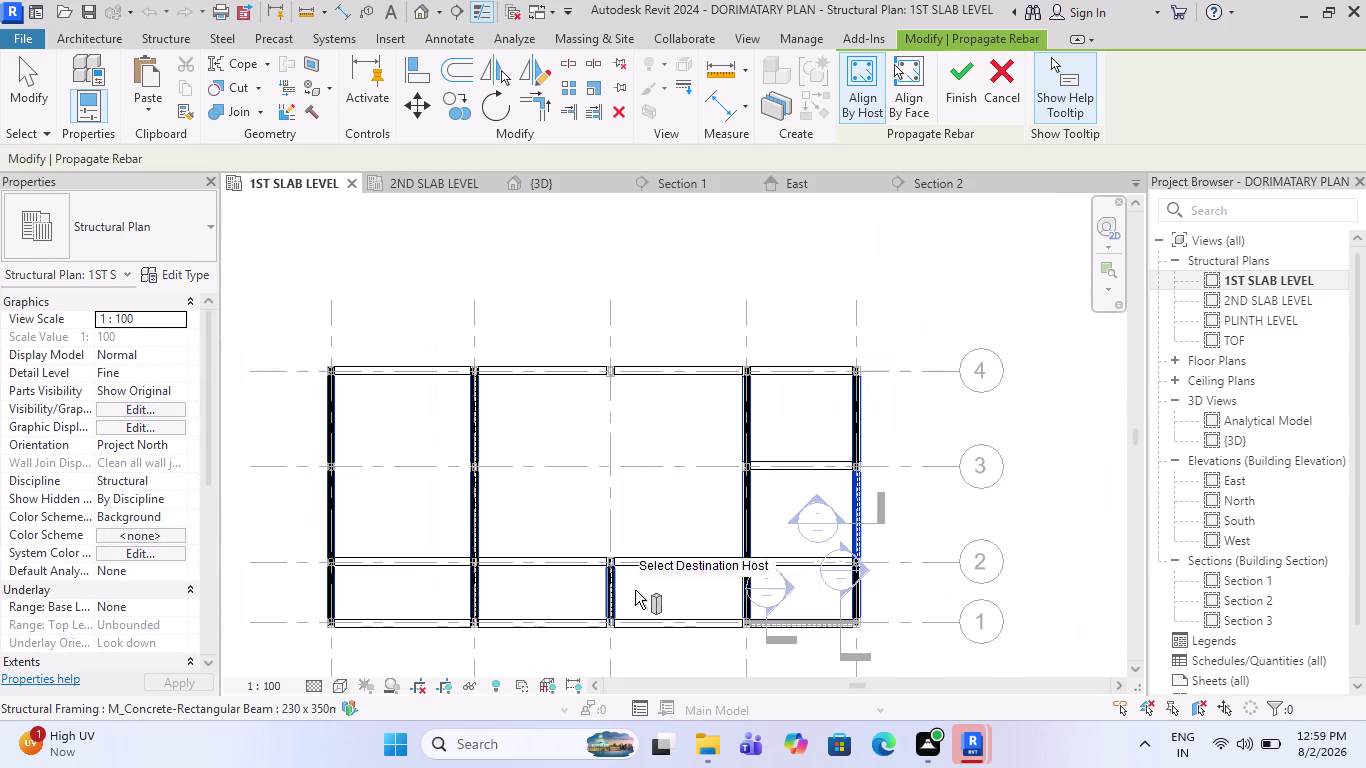
scroll(up, 3)
scroll(up, 3)
click(786, 378)
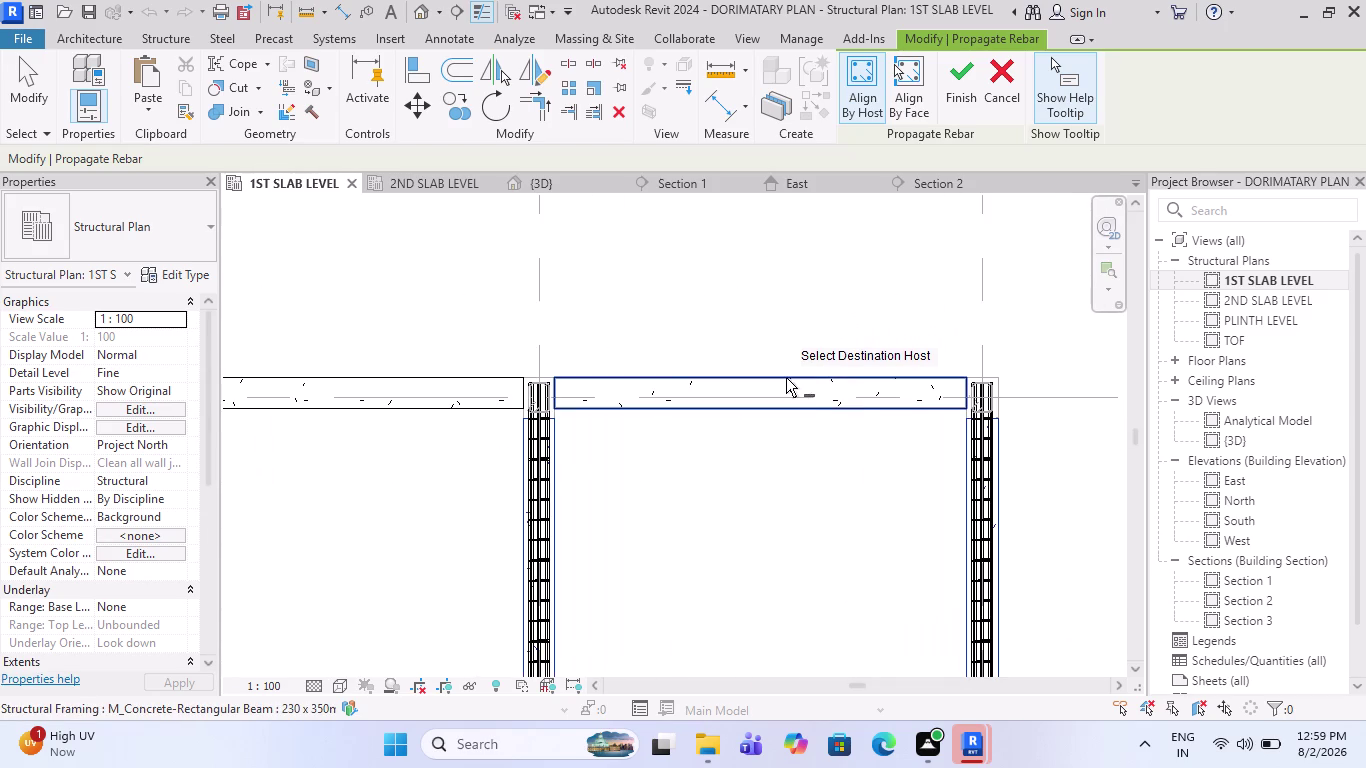
Pick the long beam as the last destination and finish propagating the rebar.
scroll(up, 3)
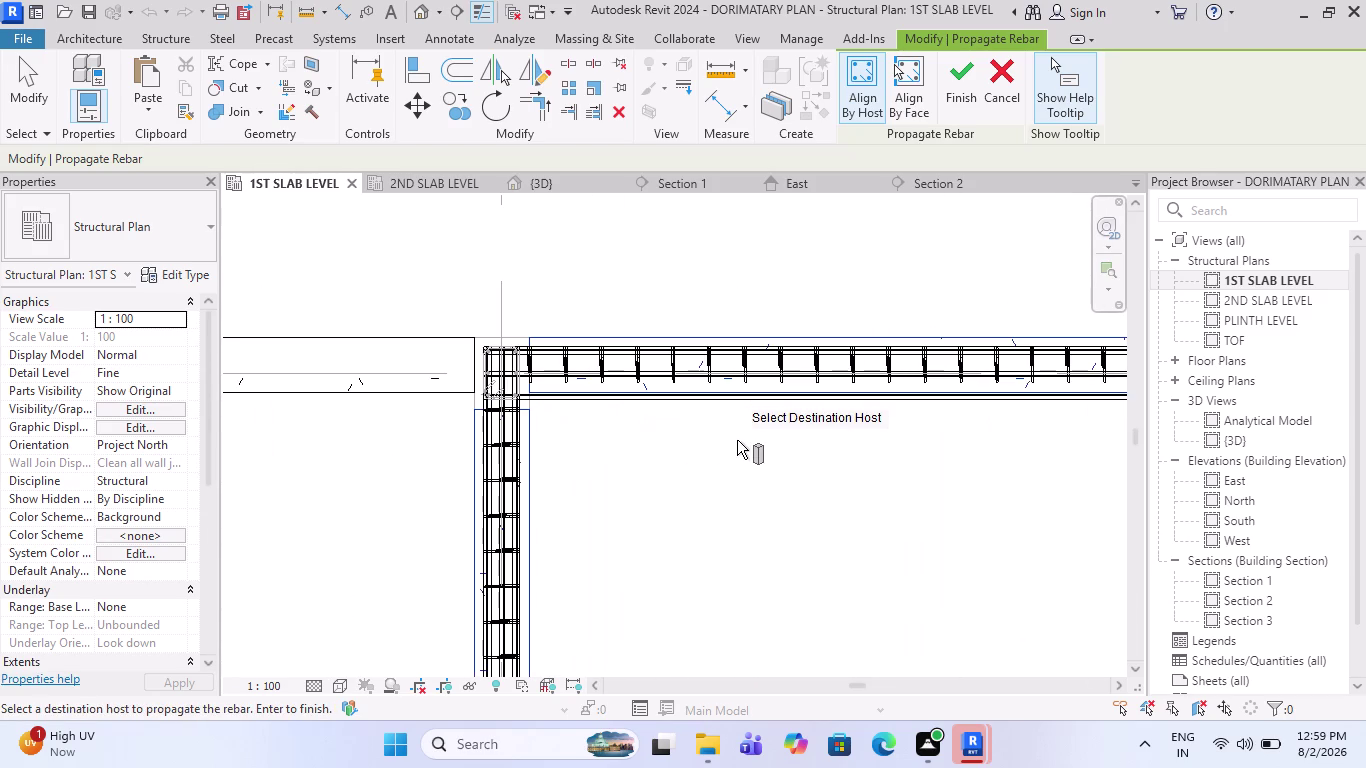
scroll(up, 3)
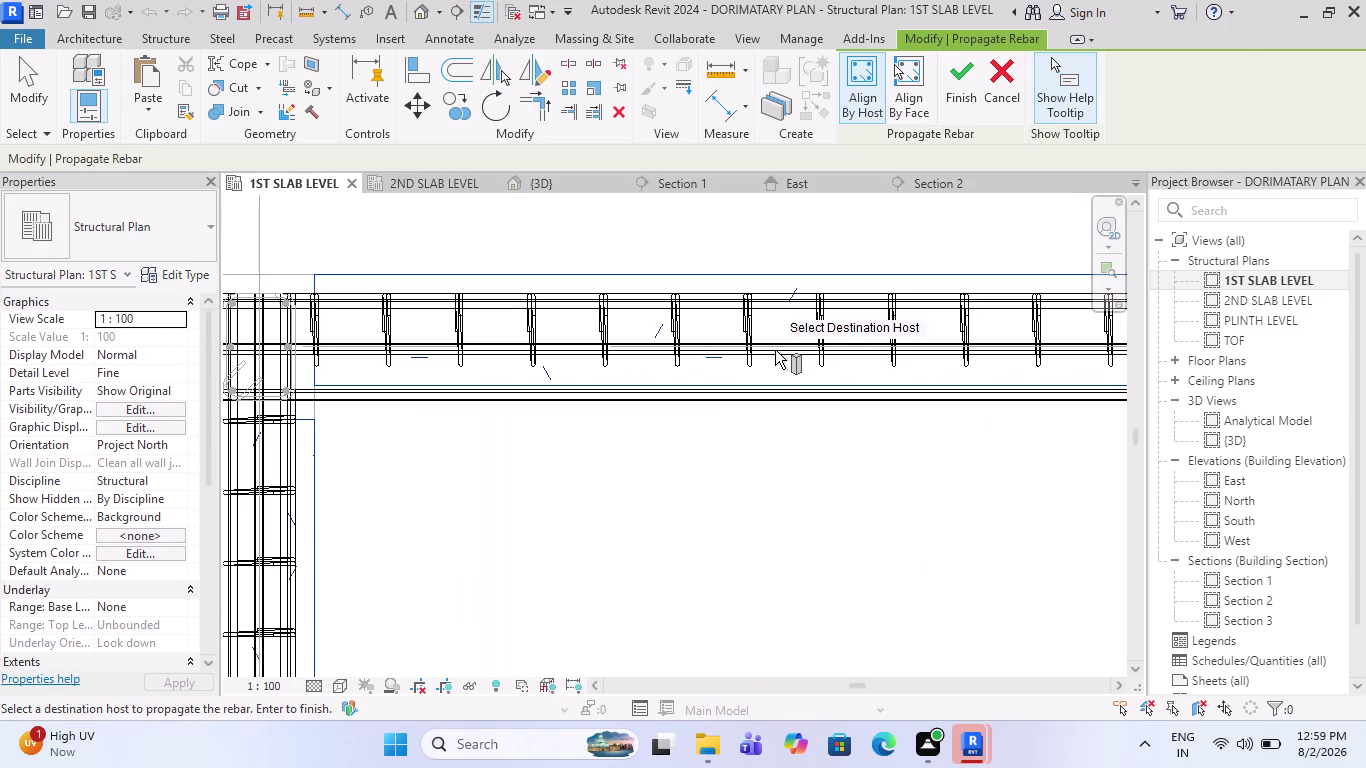
click(694, 272)
scroll(down, 3)
scroll(down, 3)
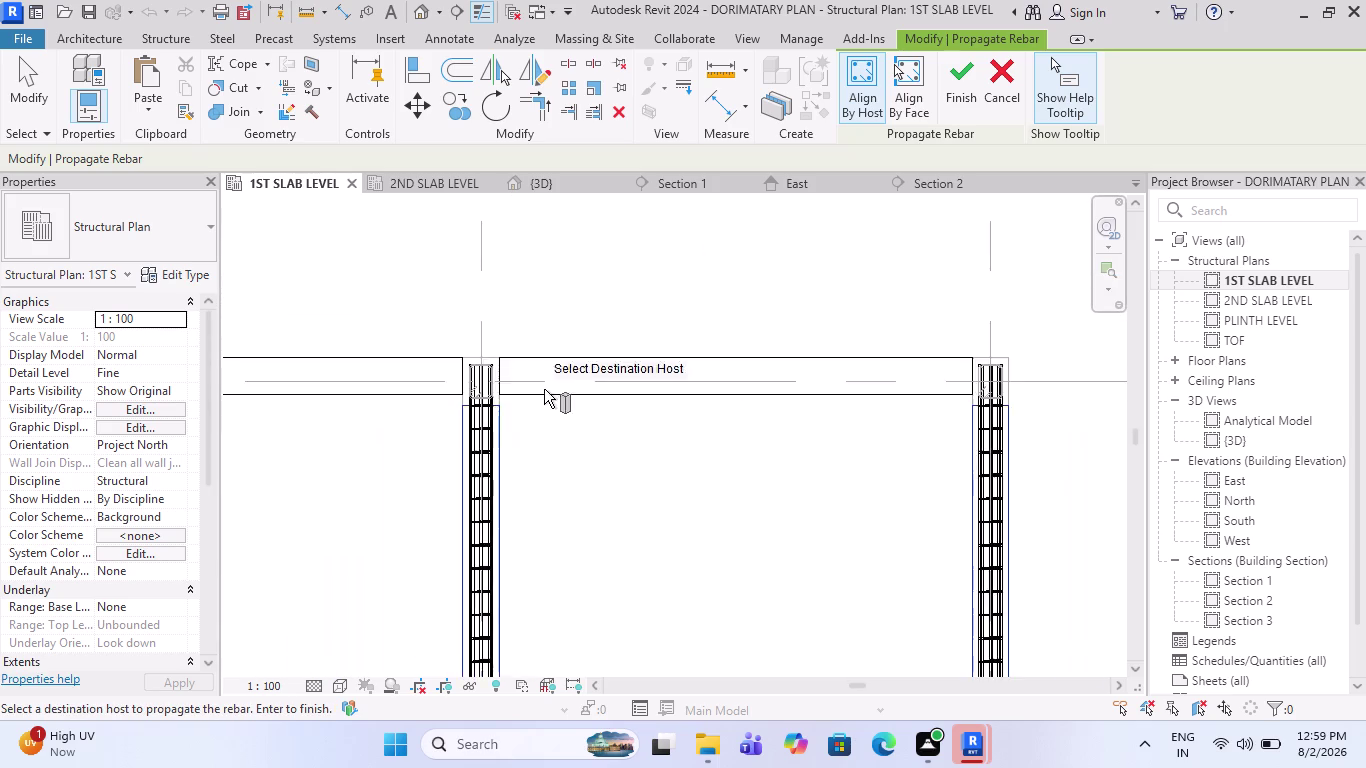
scroll(down, 3)
scroll(down, 3)
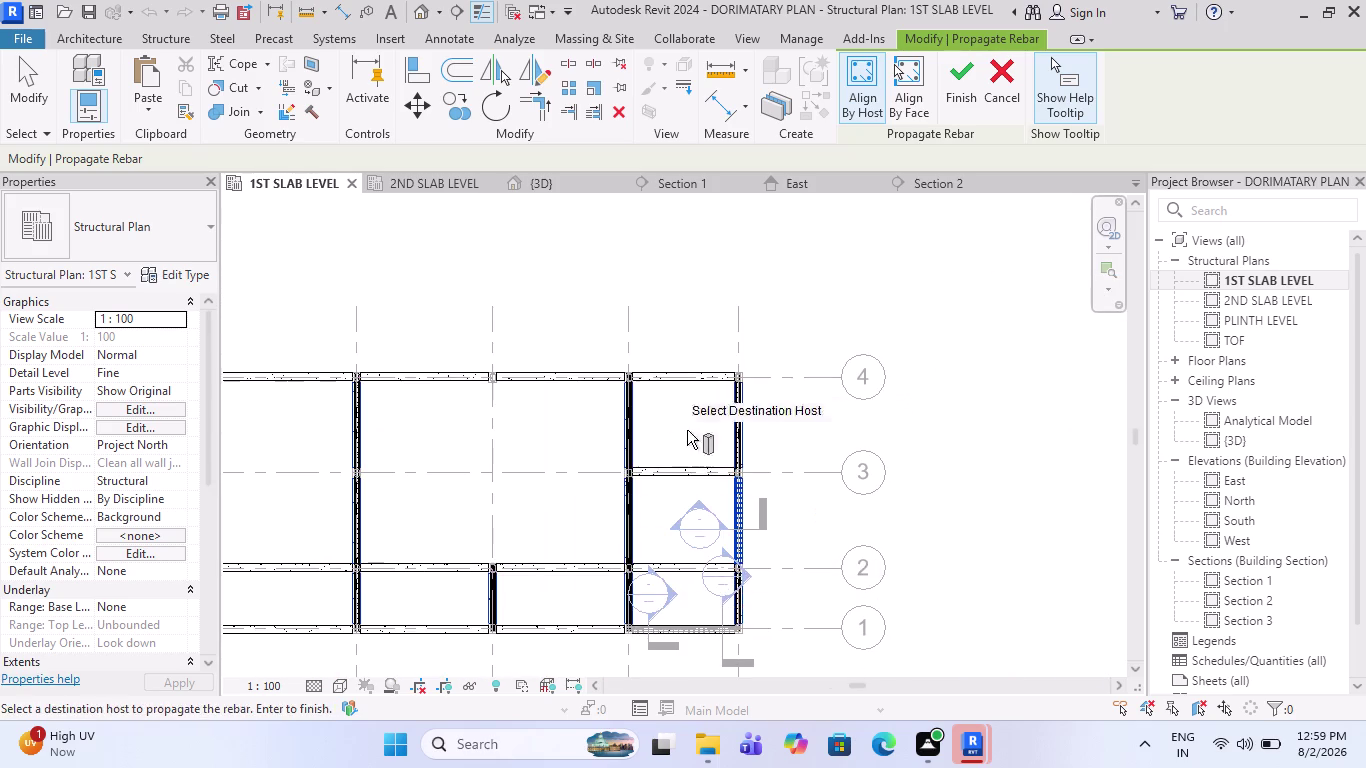
scroll(down, 3)
scroll(up, 3)
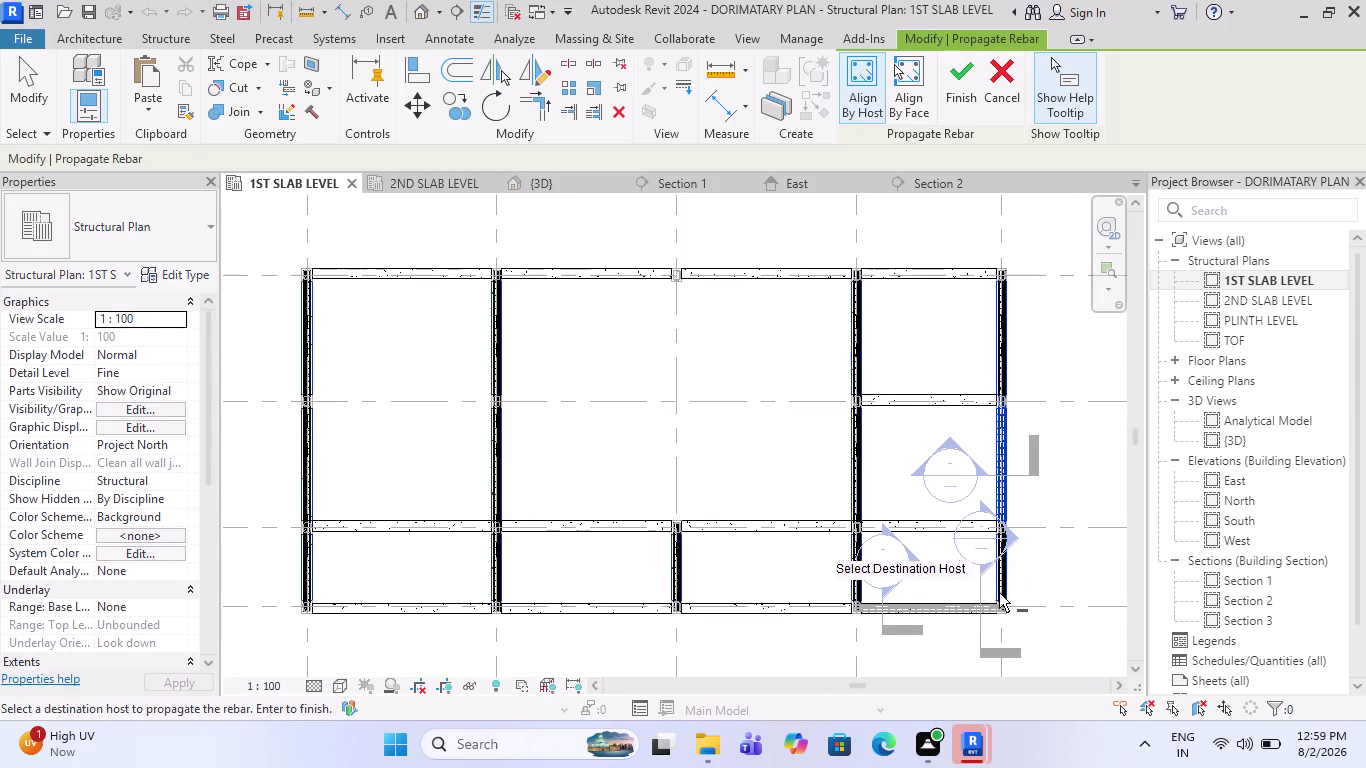
scroll(up, 3)
scroll(up, 3)
scroll(up, 3)
scroll(down, 3)
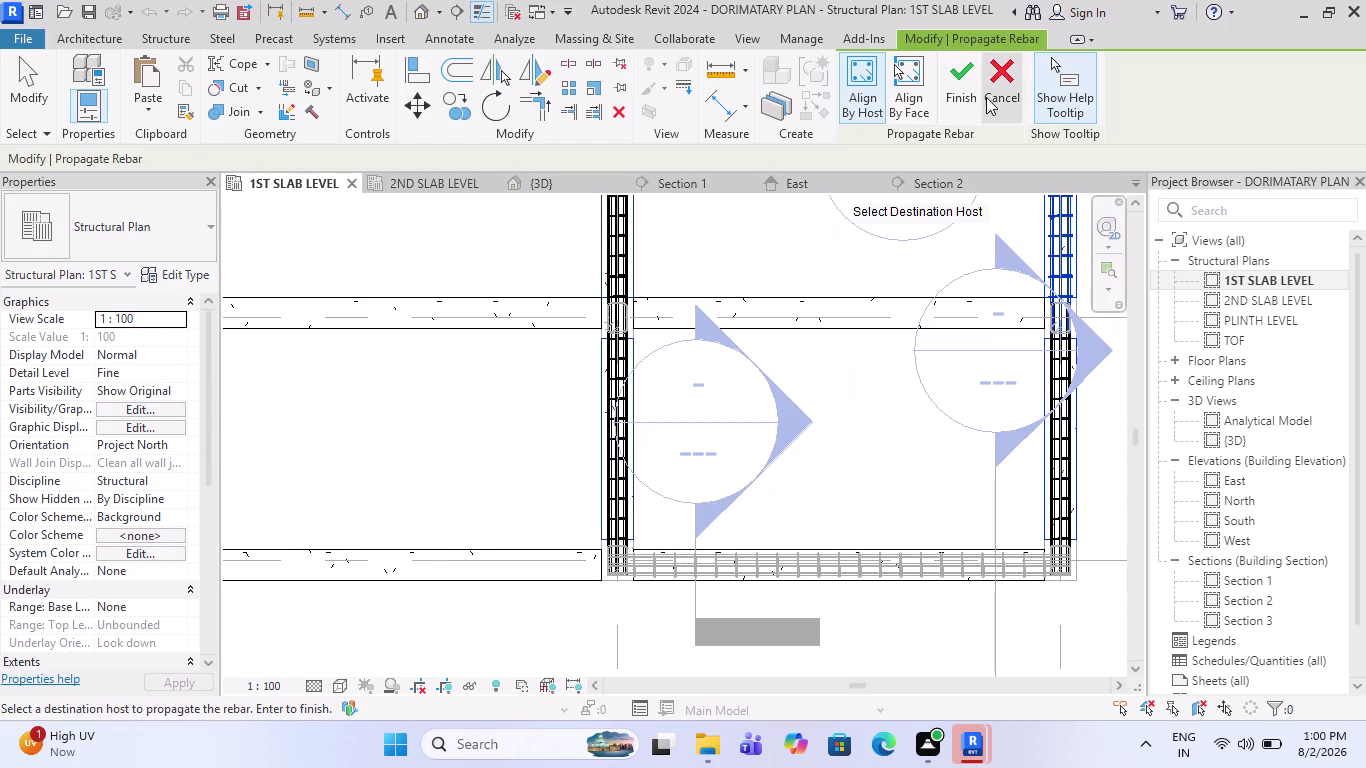
click(965, 95)
Select the bottom beam's stirrups and start Propagate Rebar with them as the source.
scroll(down, 3)
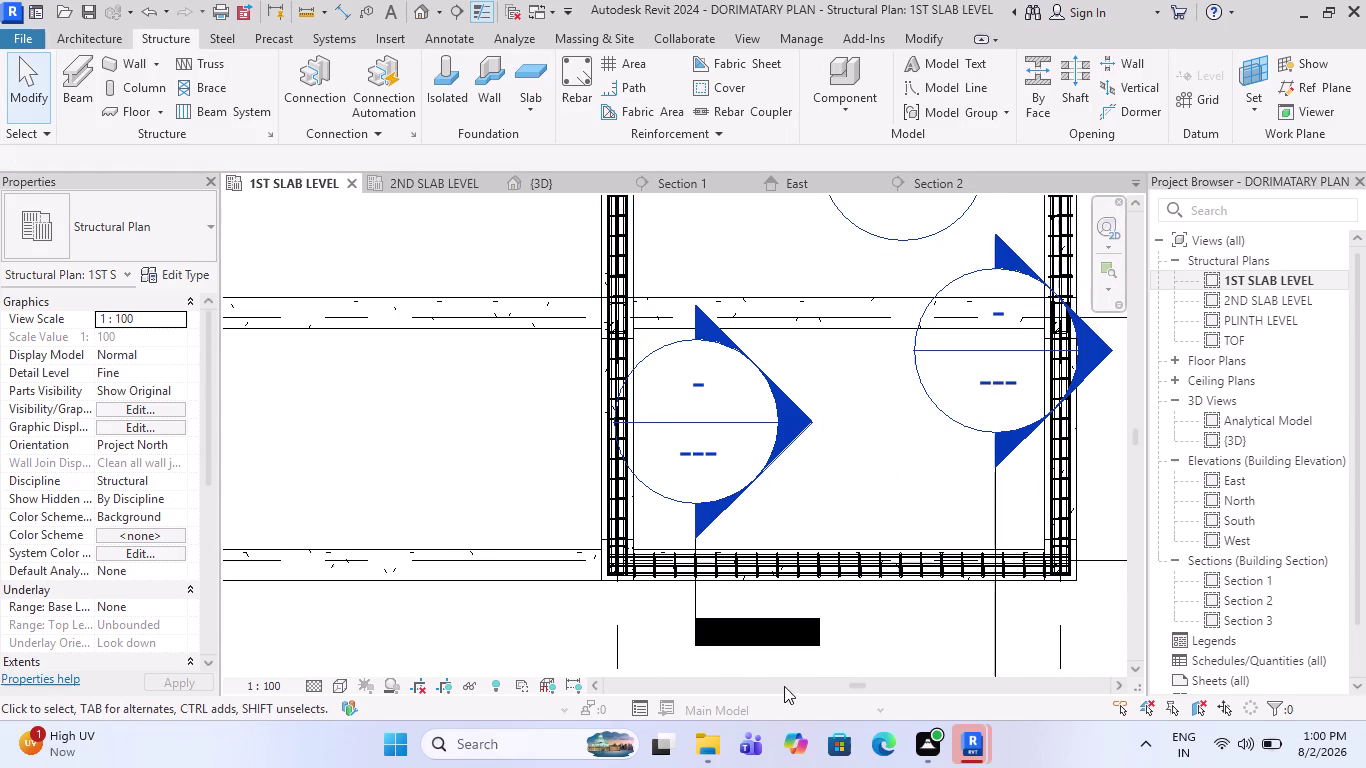
scroll(down, 3)
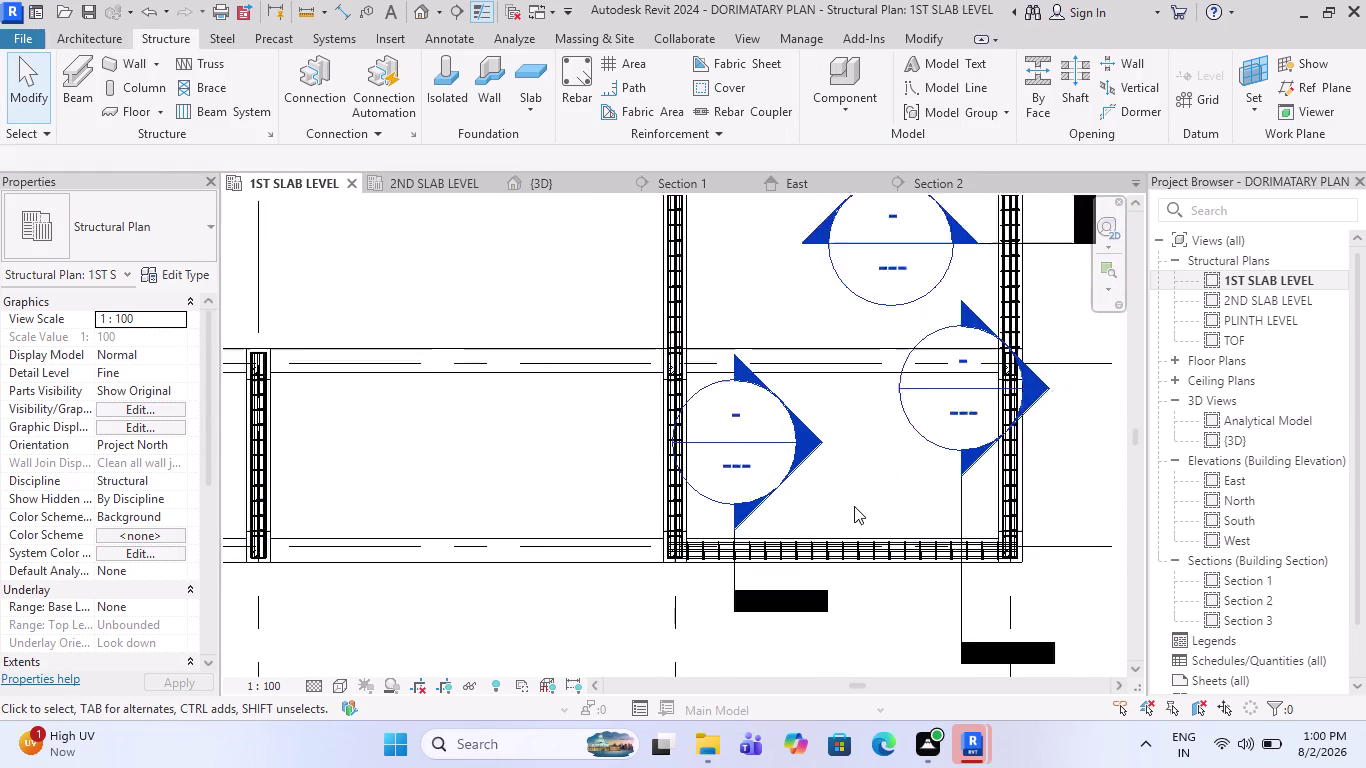
scroll(up, 3)
scroll(up, 3)
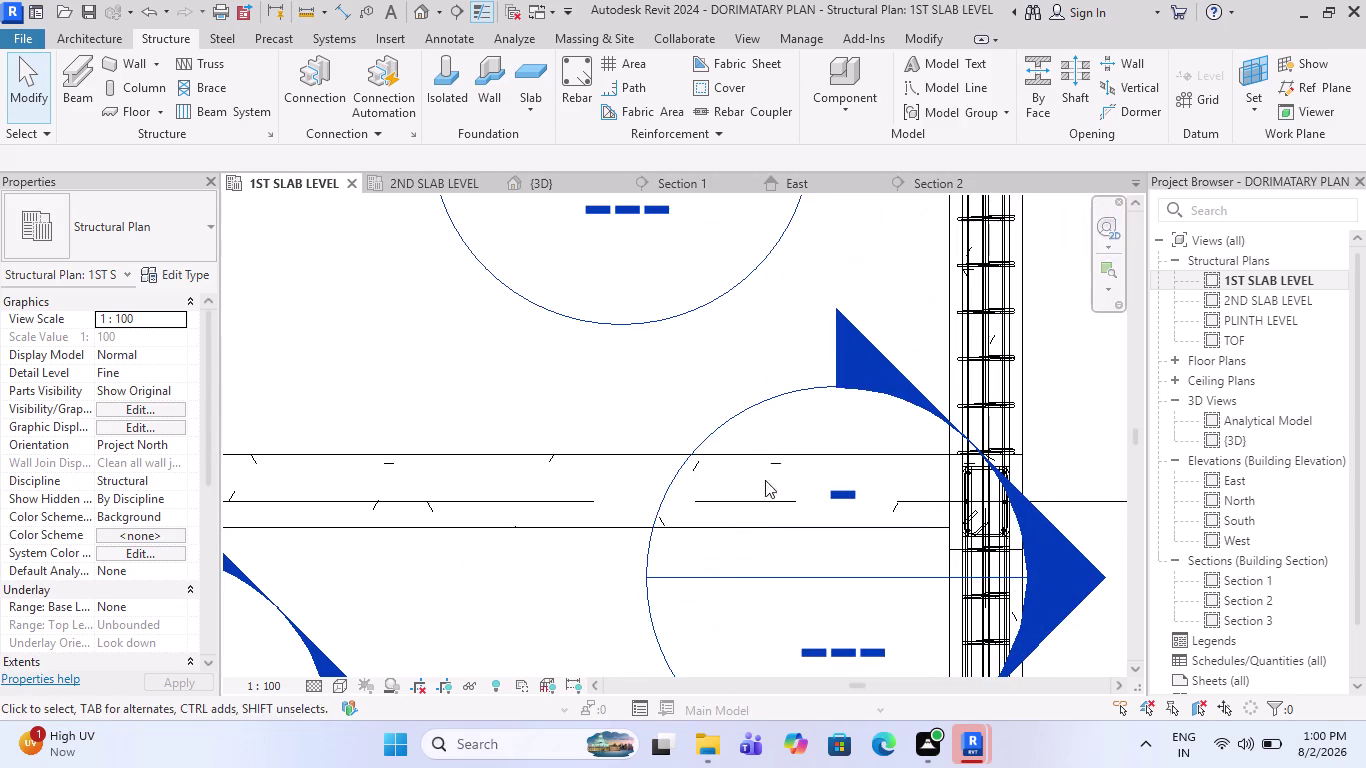
scroll(down, 3)
scroll(down, 3)
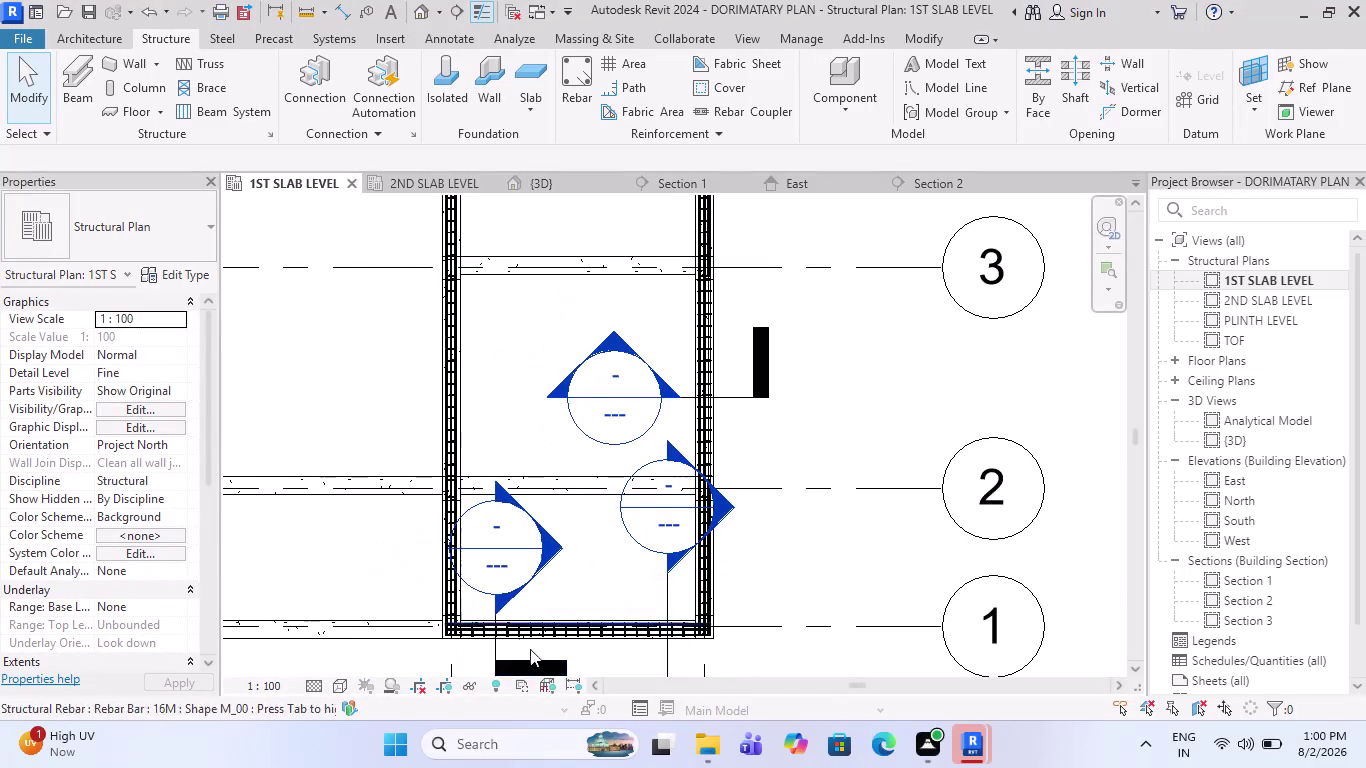
scroll(up, 3)
scroll(up, 3)
click(582, 549)
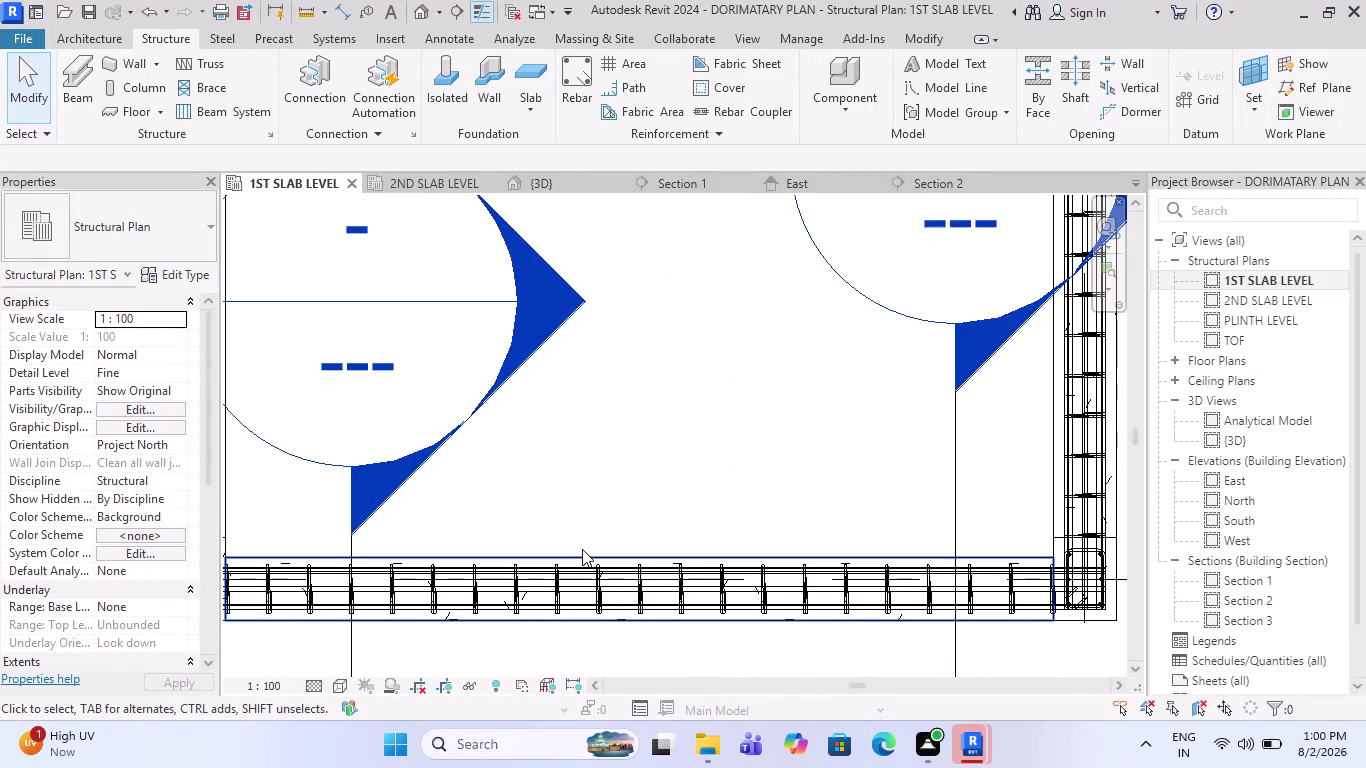
click(1302, 71)
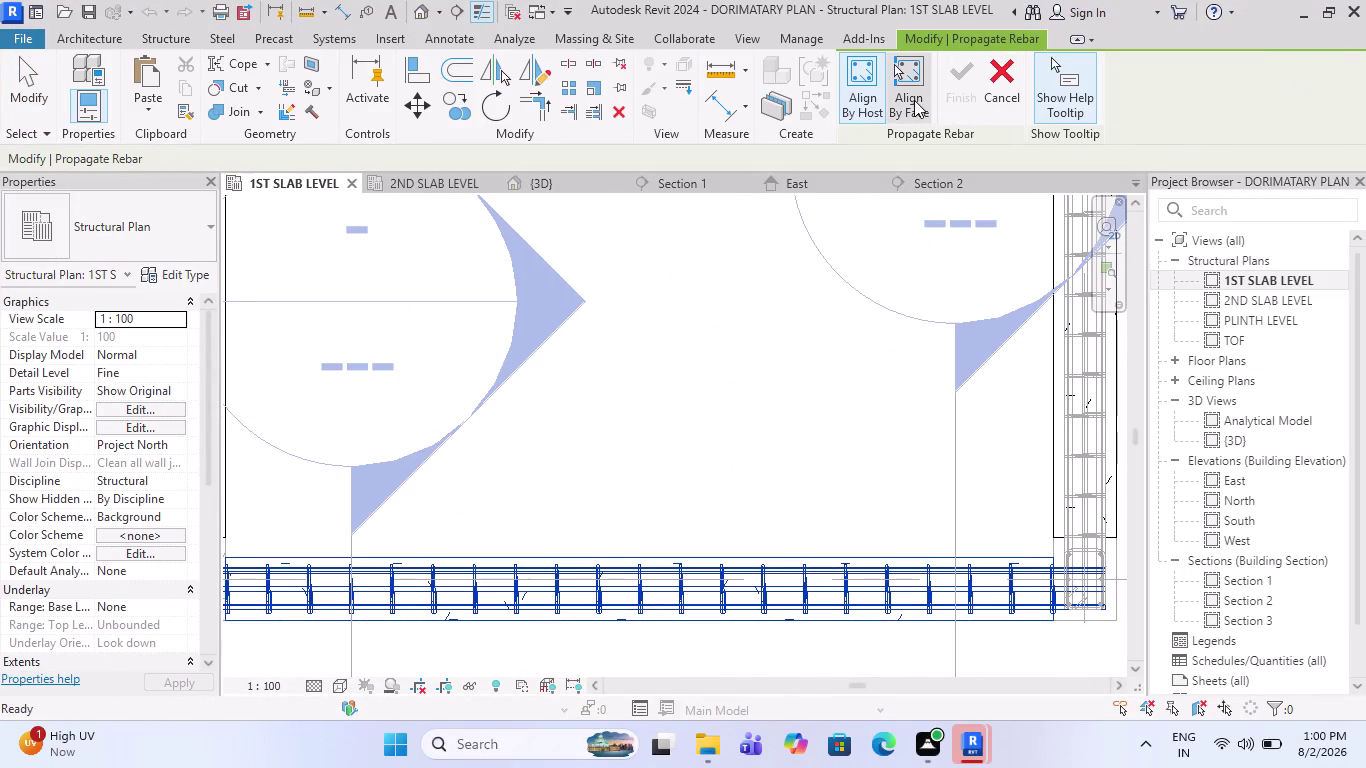
Use Align By Face, matching the bottom beam's face to the upper beam's face.
click(914, 100)
scroll(down, 3)
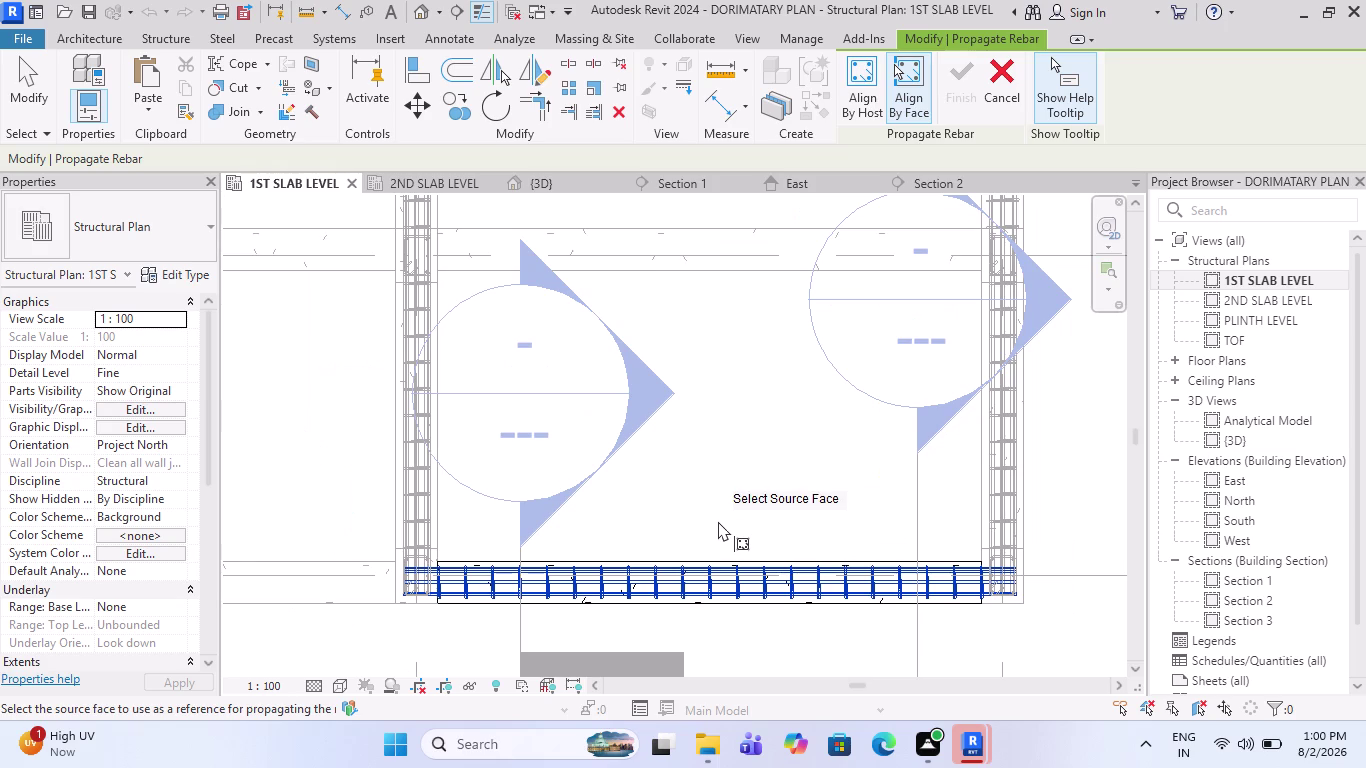
scroll(up, 3)
scroll(up, 3)
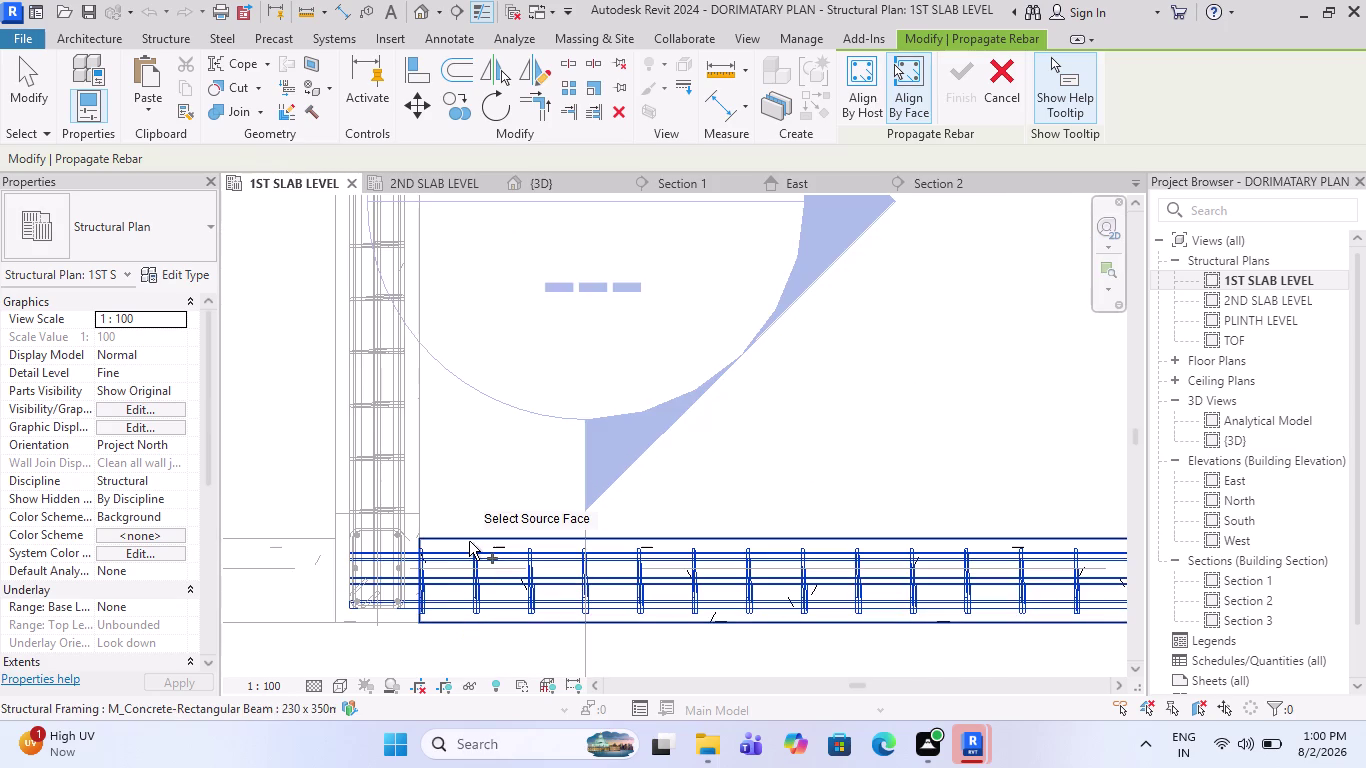
click(469, 541)
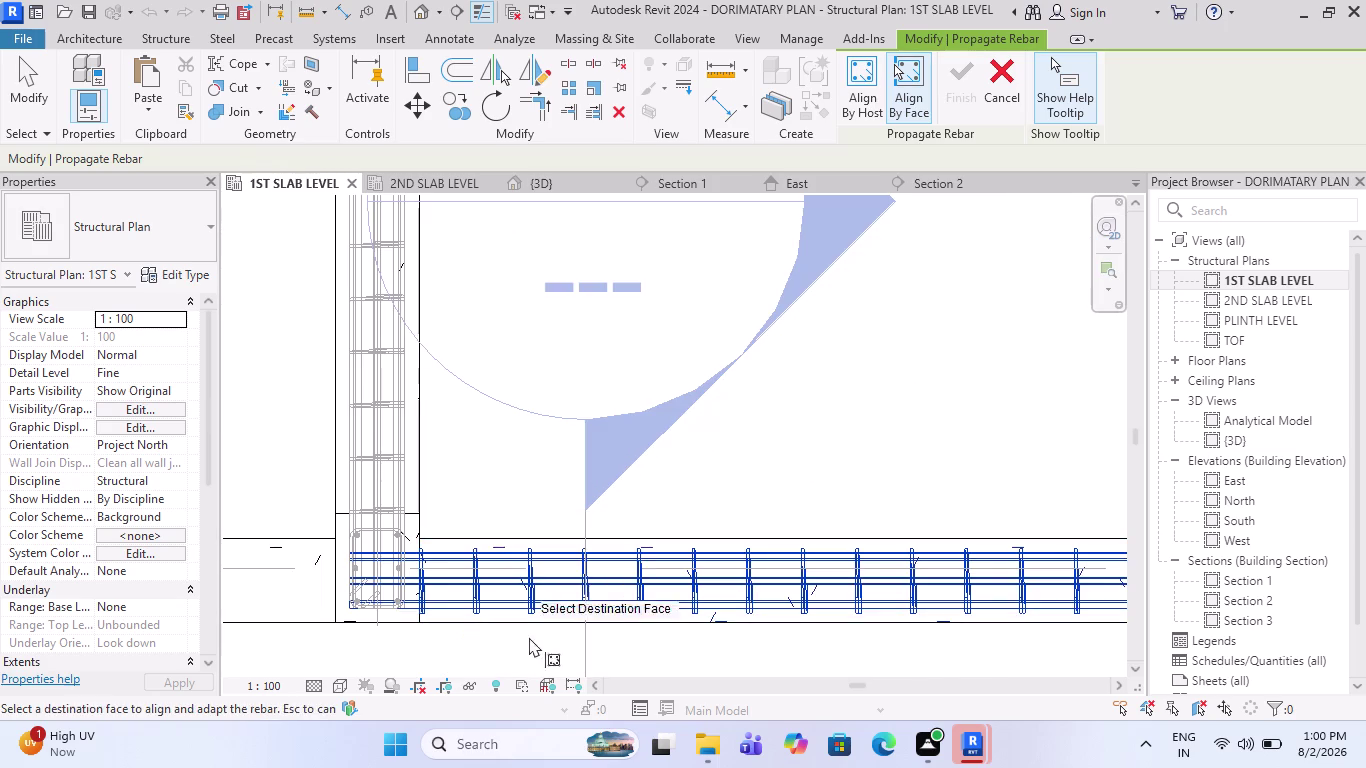
scroll(down, 3)
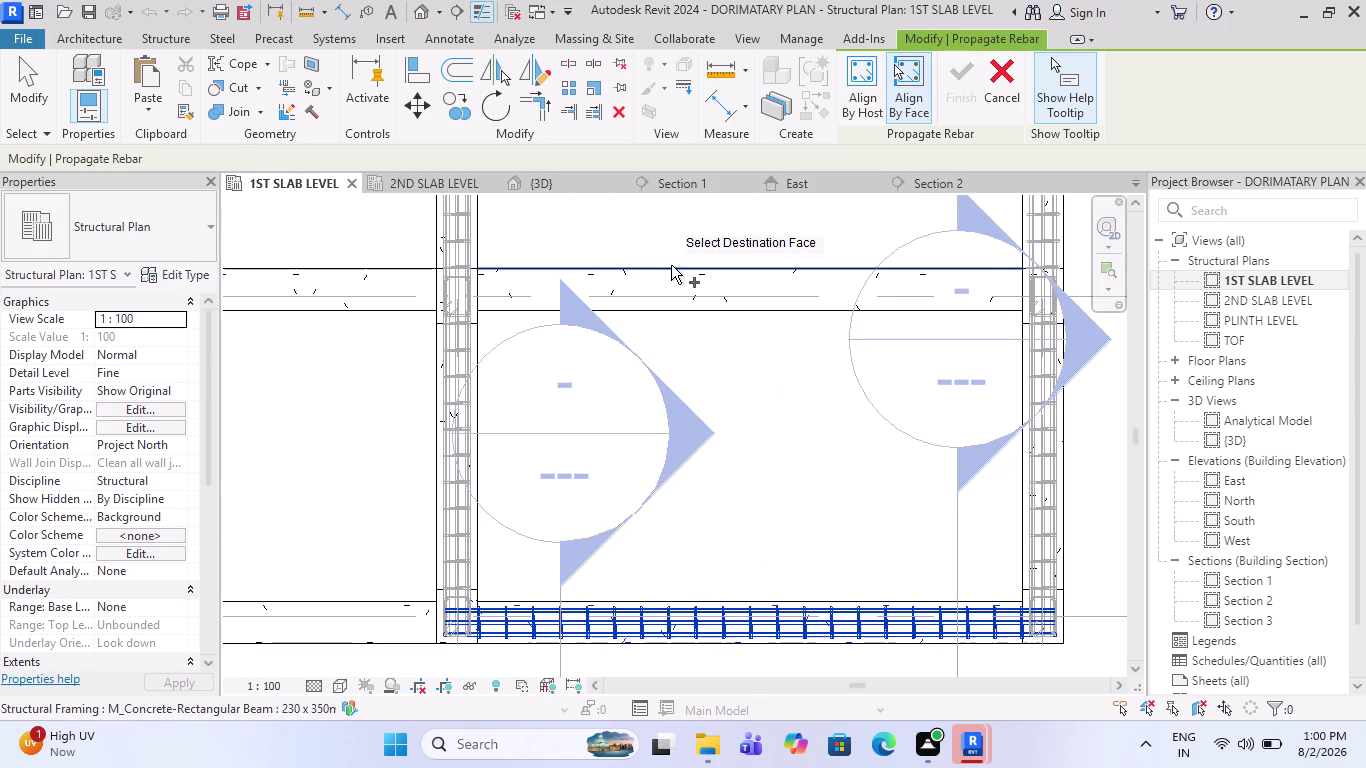
click(671, 265)
Review the copied stirrups on the middle beam and finish propagating.
scroll(up, 3)
scroll(up, 3)
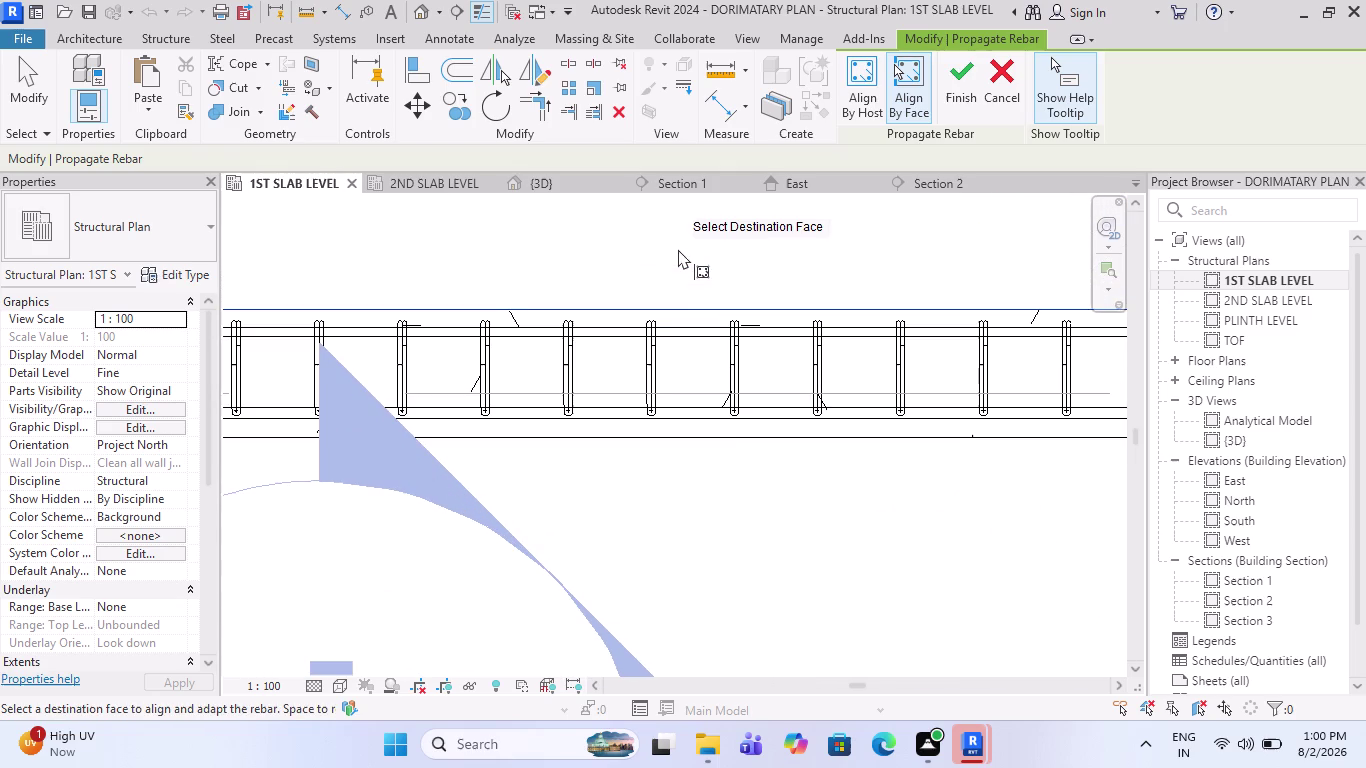
scroll(down, 3)
scroll(down, 3)
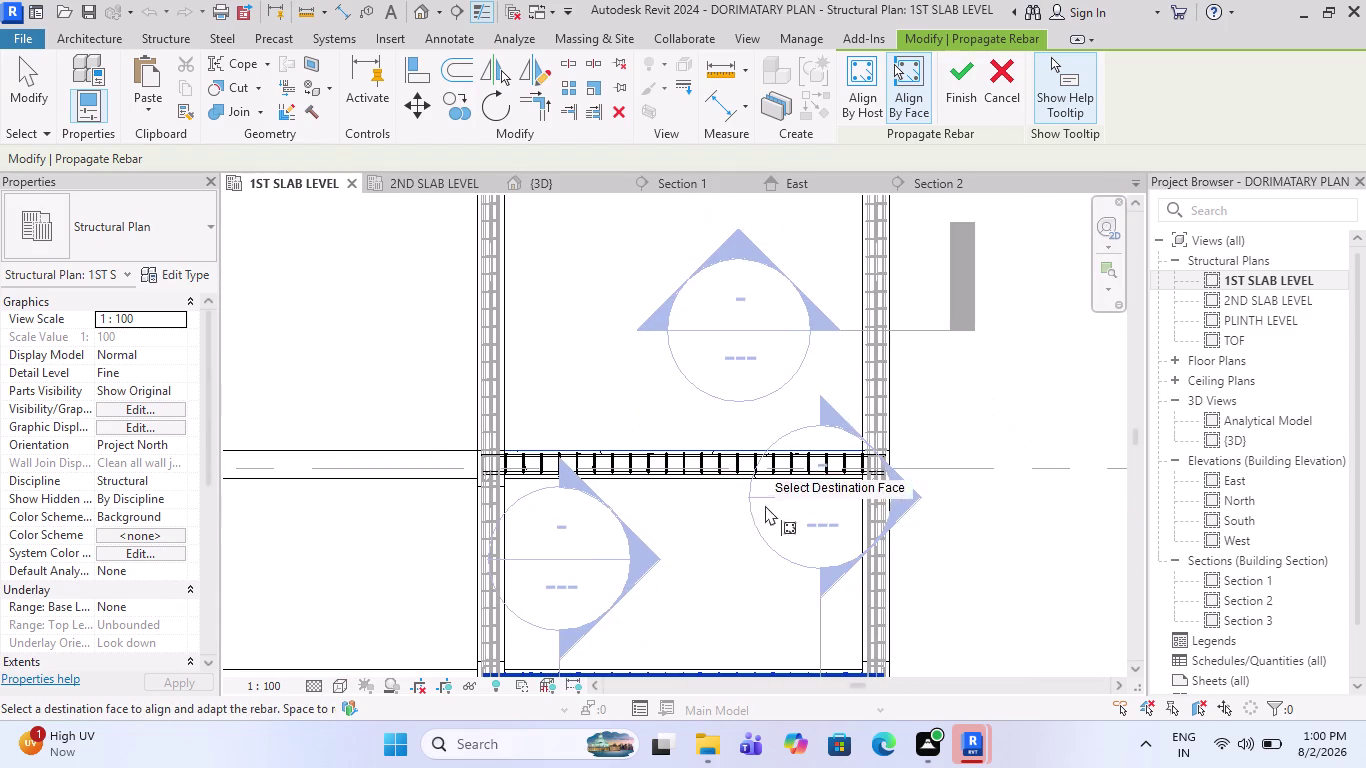
scroll(down, 3)
scroll(up, 3)
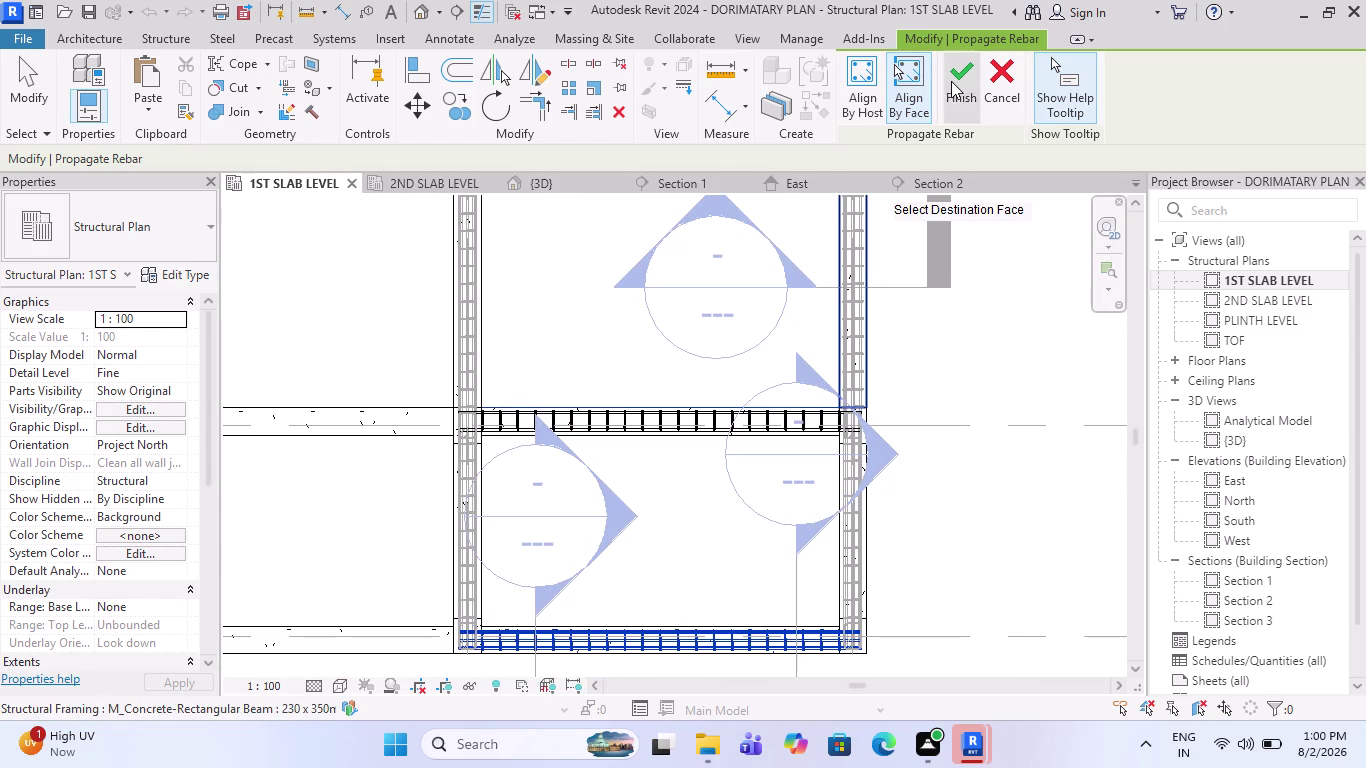
click(955, 84)
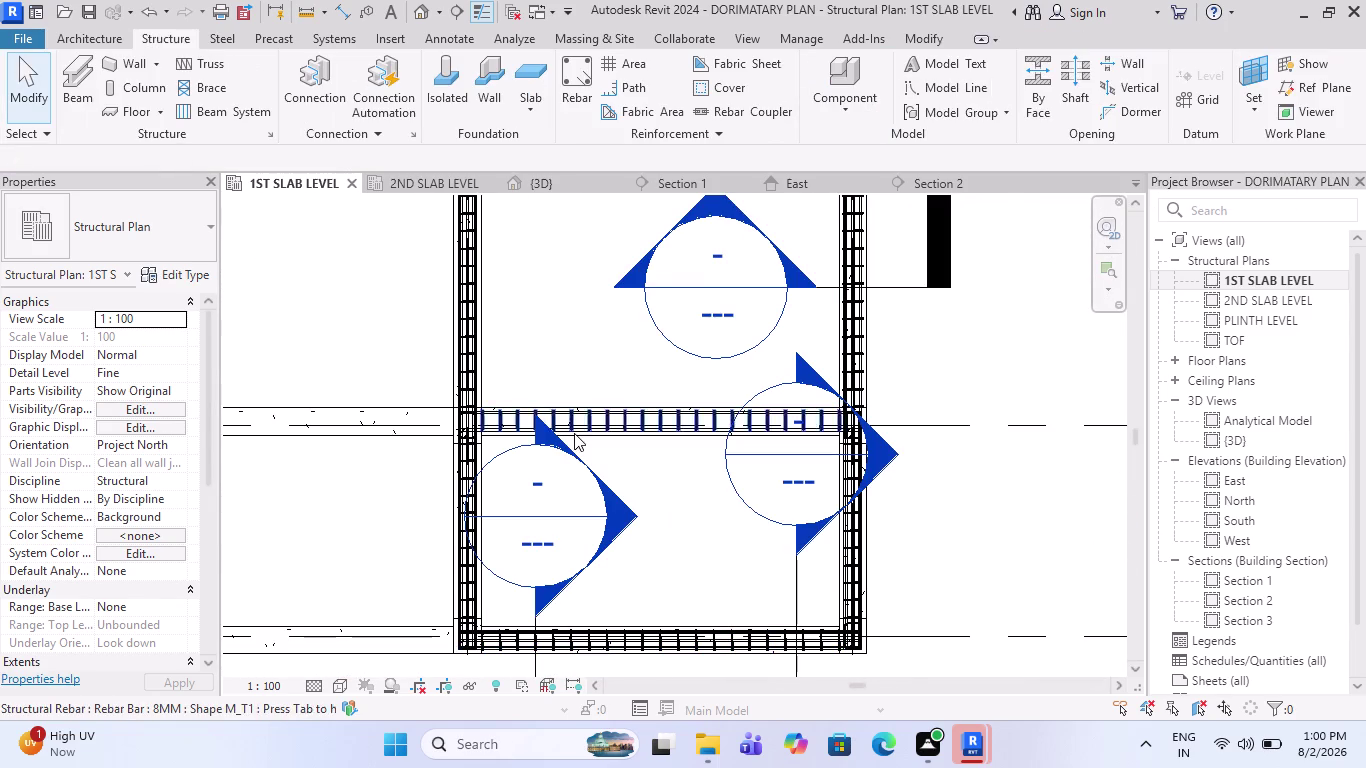
Inspect the middle beam's copied stirrups closely on the plan.
scroll(up, 3)
scroll(up, 3)
scroll(down, 3)
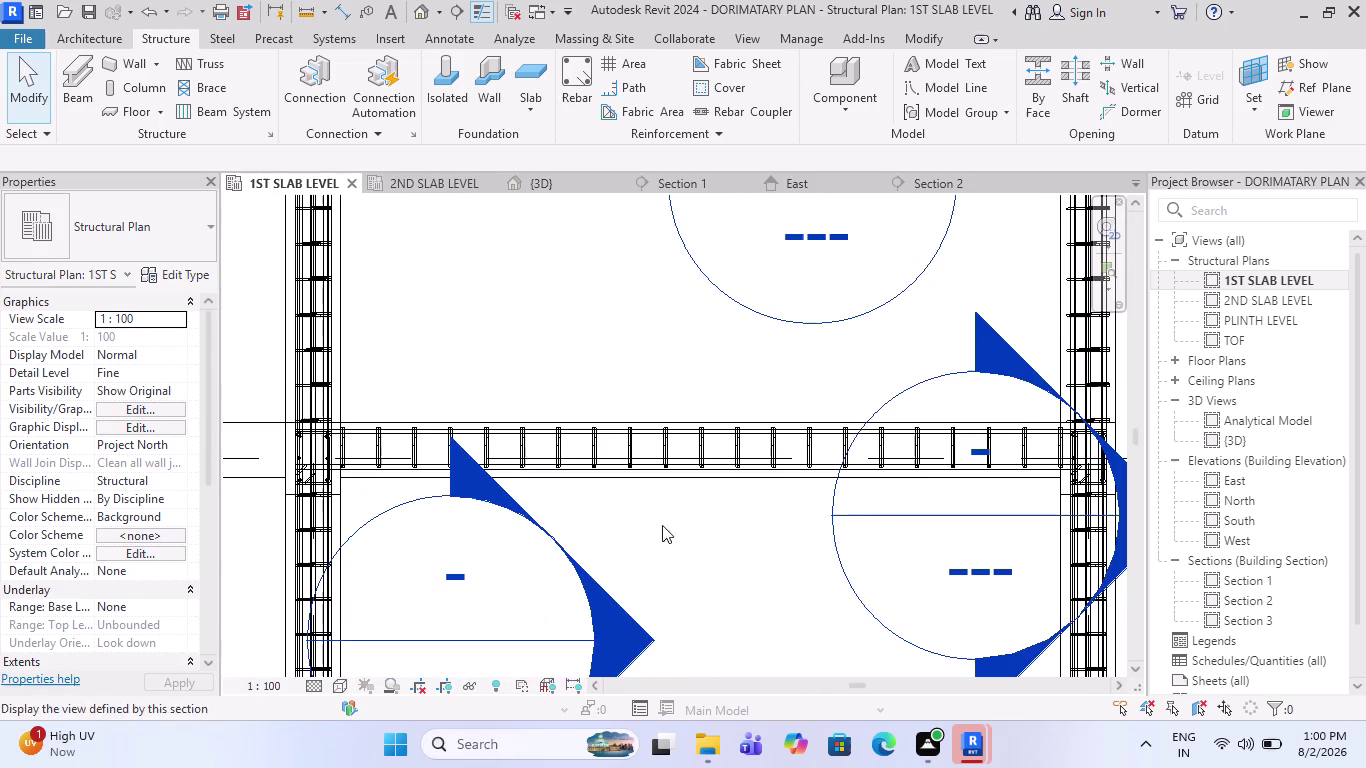
scroll(up, 3)
scroll(down, 3)
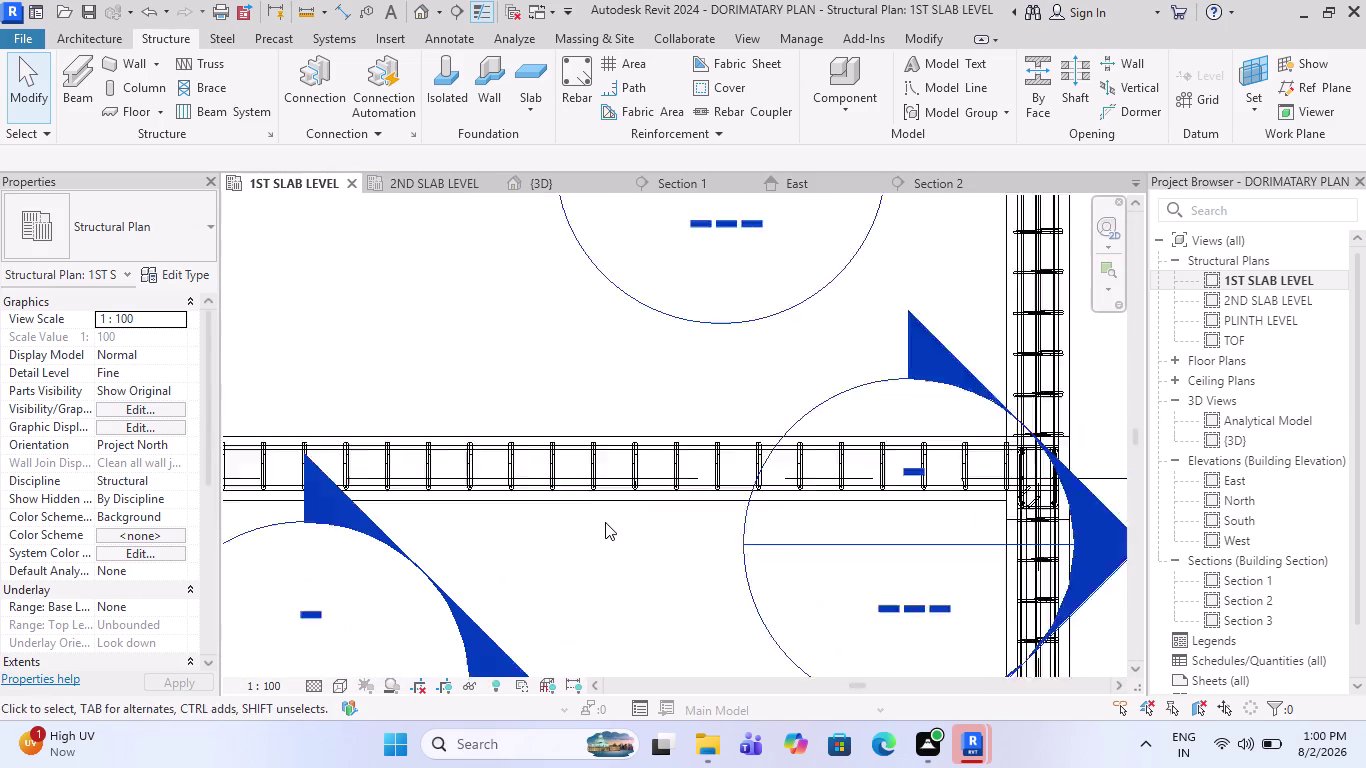
scroll(down, 3)
key(Escape)
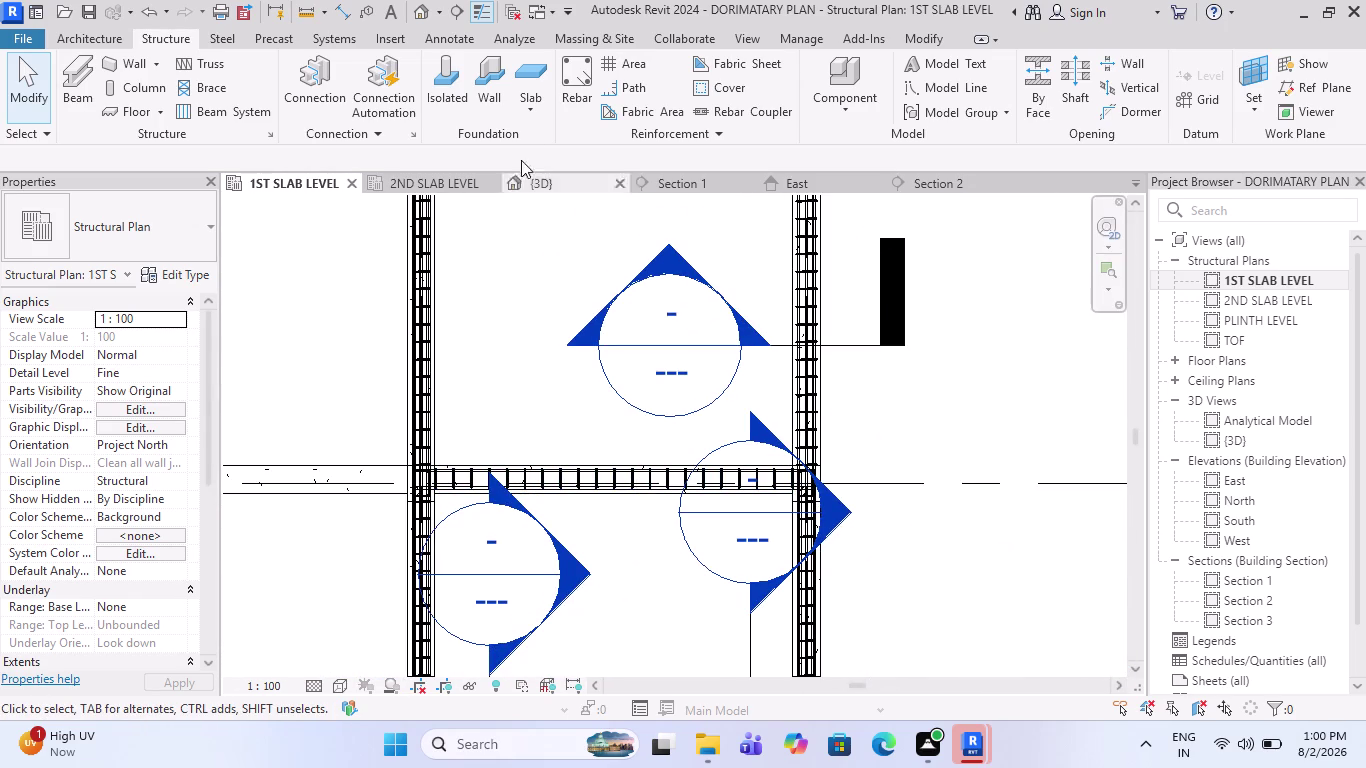
Zoom out to gridlines 1–3 and start the Section tool.
scroll(down, 3)
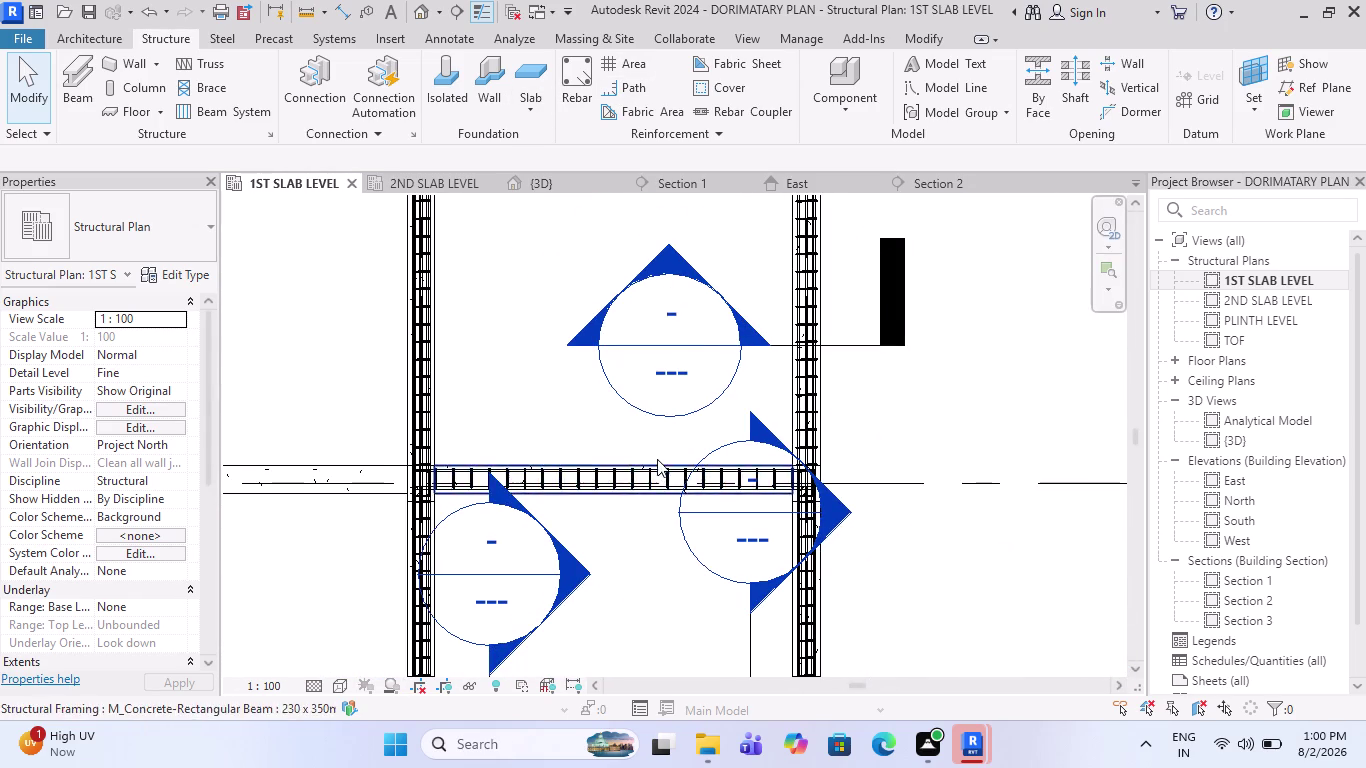
scroll(down, 3)
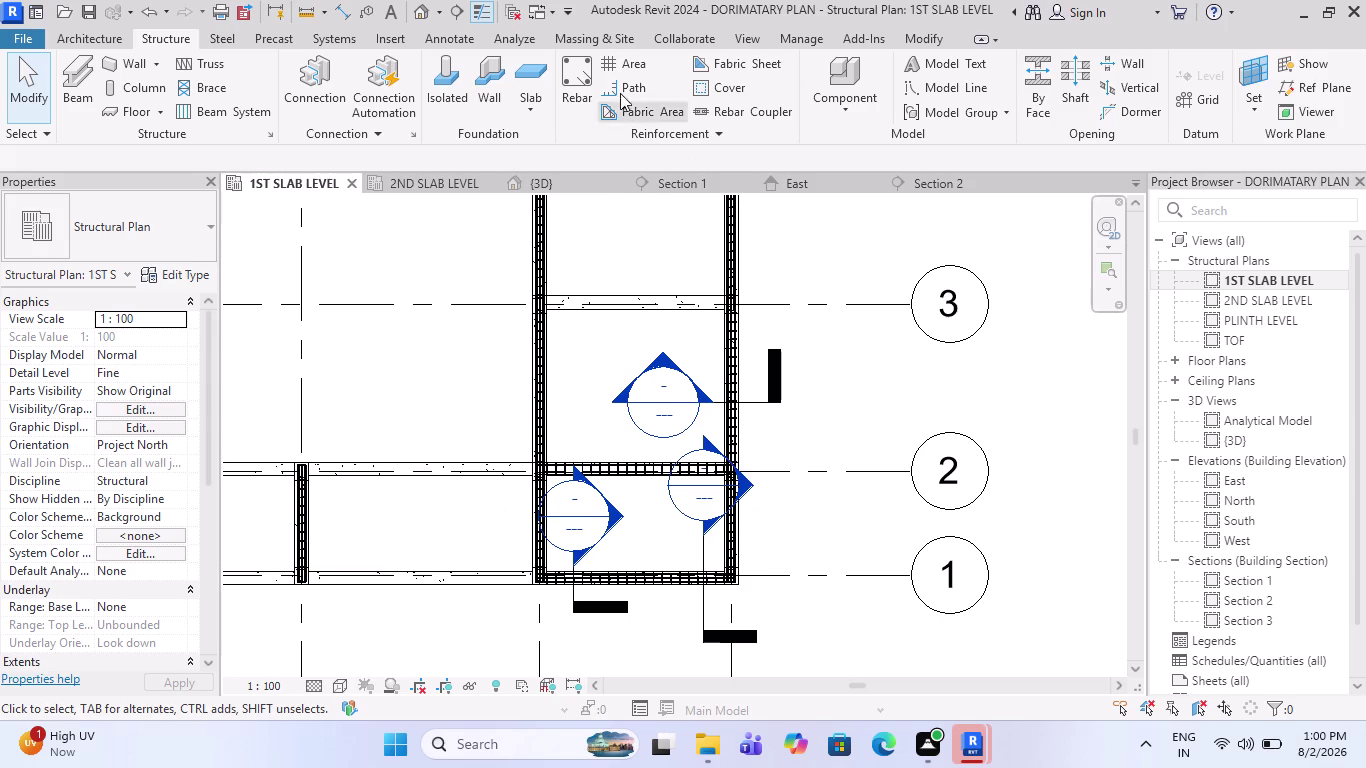
click(468, 16)
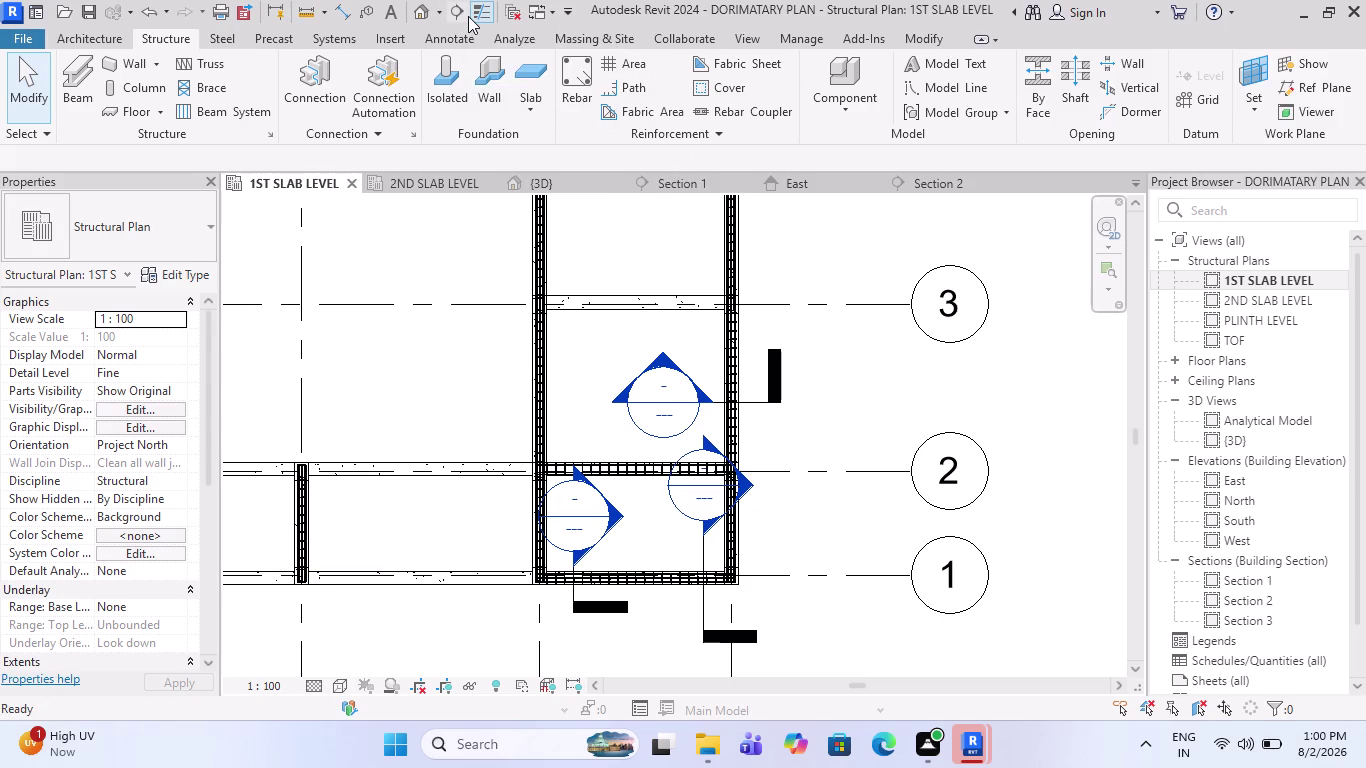
click(477, 14)
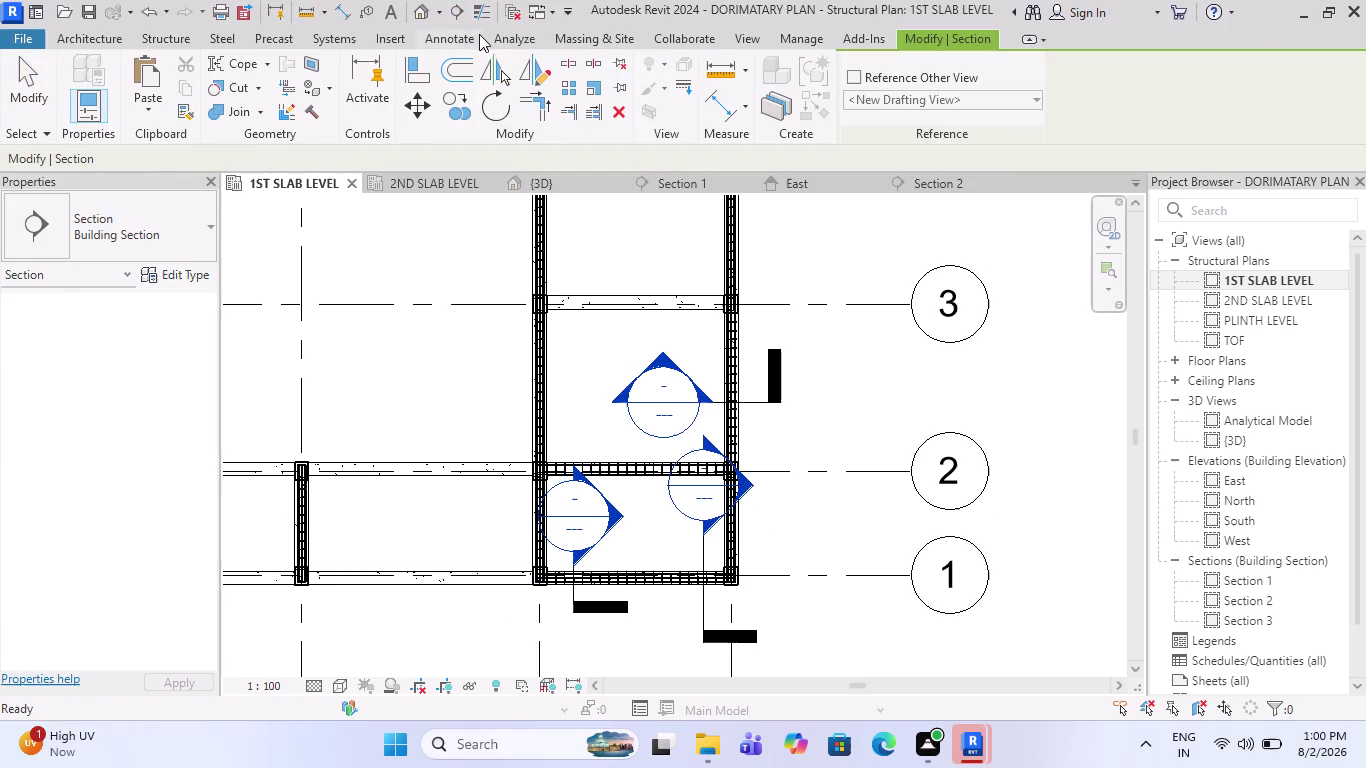
Draw the Section 4 line across the middle beam in the lower bay and adjust it.
click(451, 11)
scroll(up, 3)
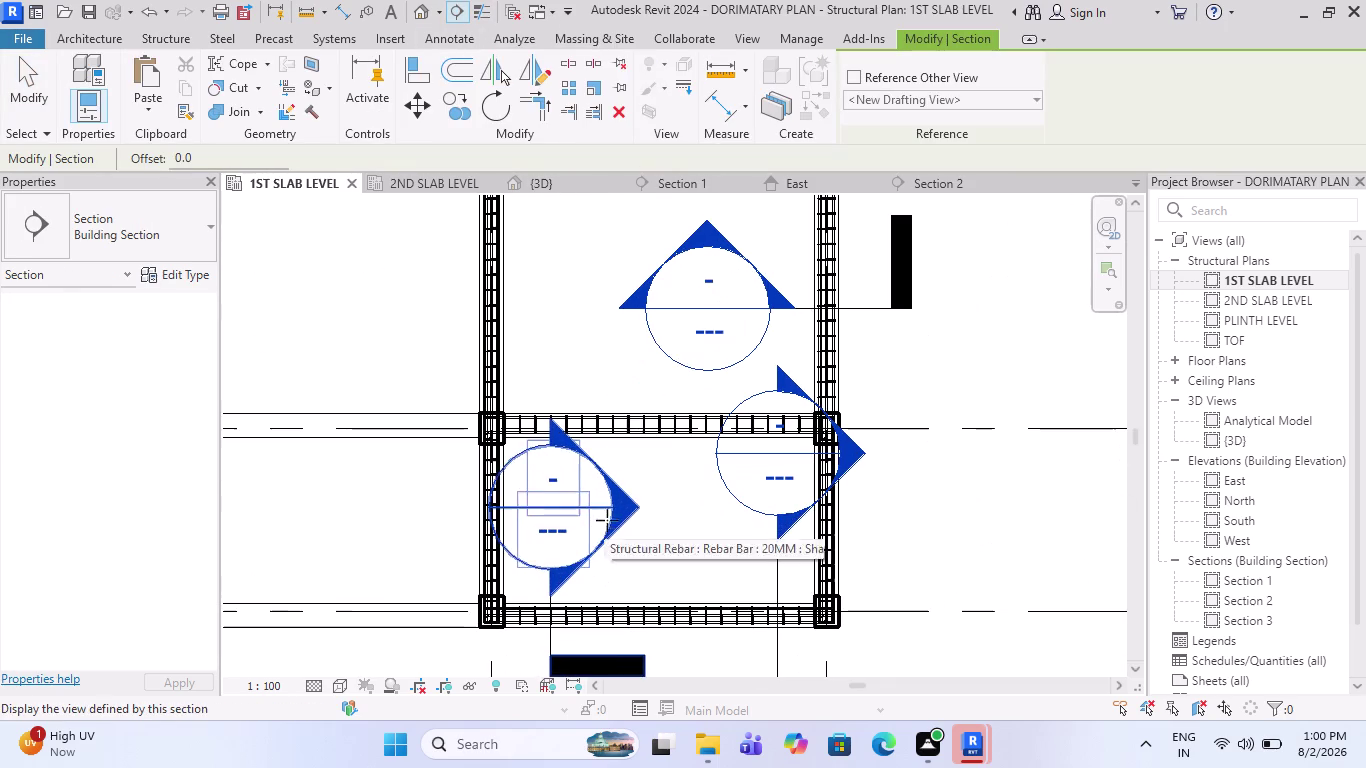
click(637, 380)
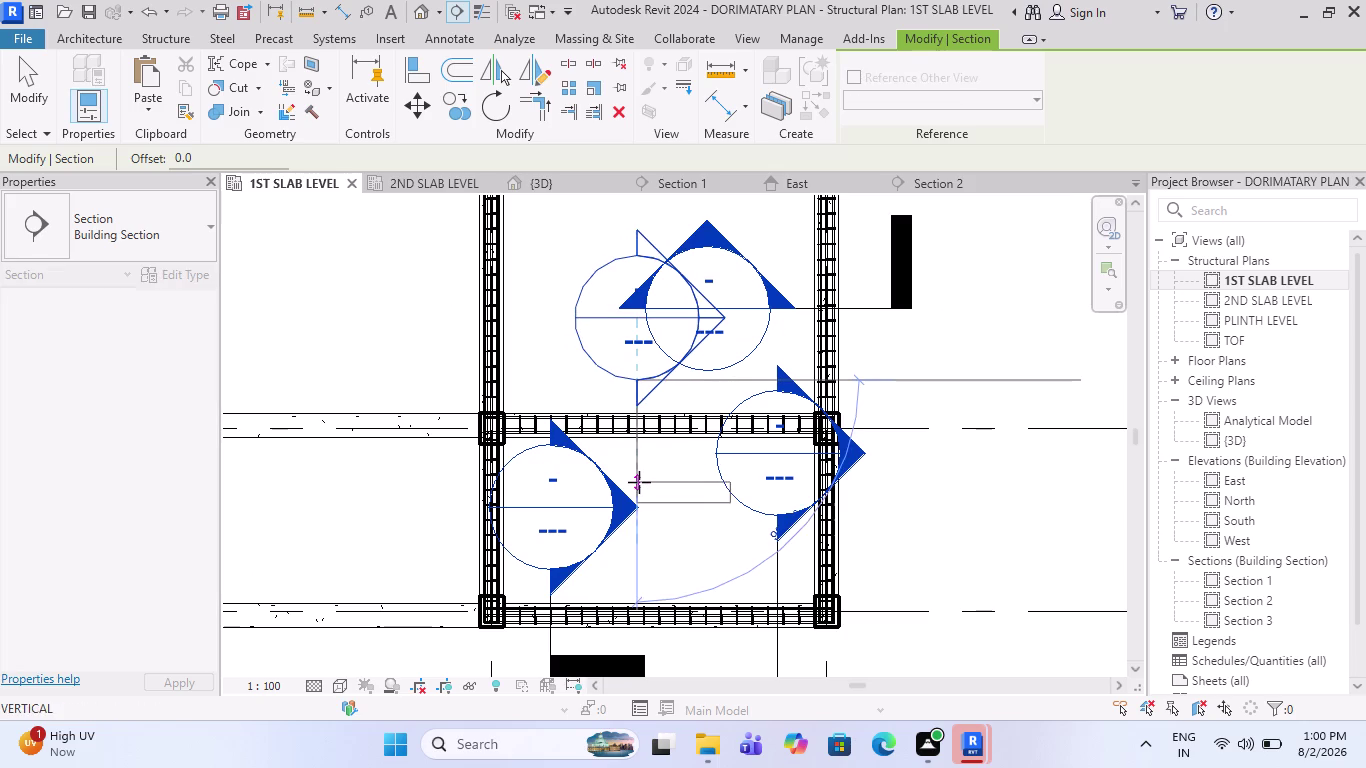
click(639, 482)
drag(810, 431, 709, 442)
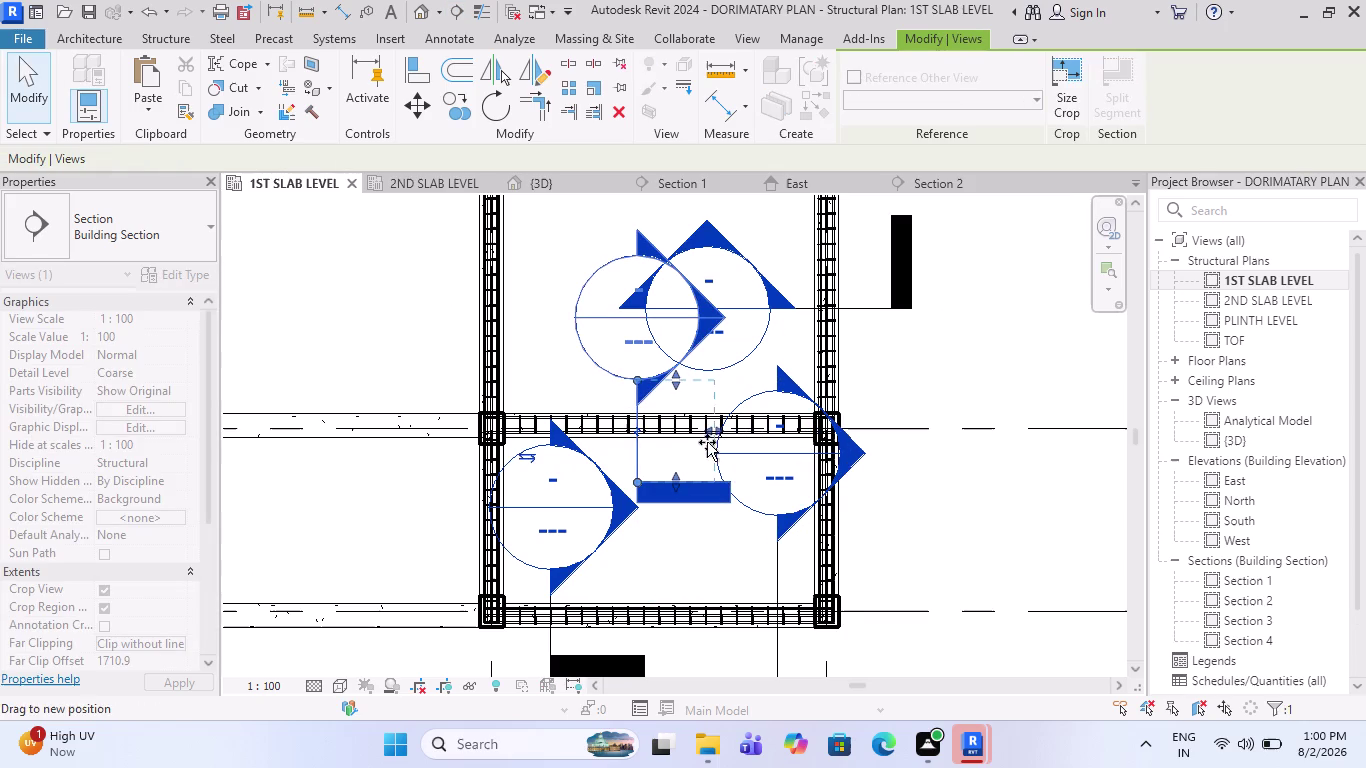
drag(709, 442, 704, 443)
Open Section 4 with Go to View, showing the beam at gridline 2.
right_click(640, 435)
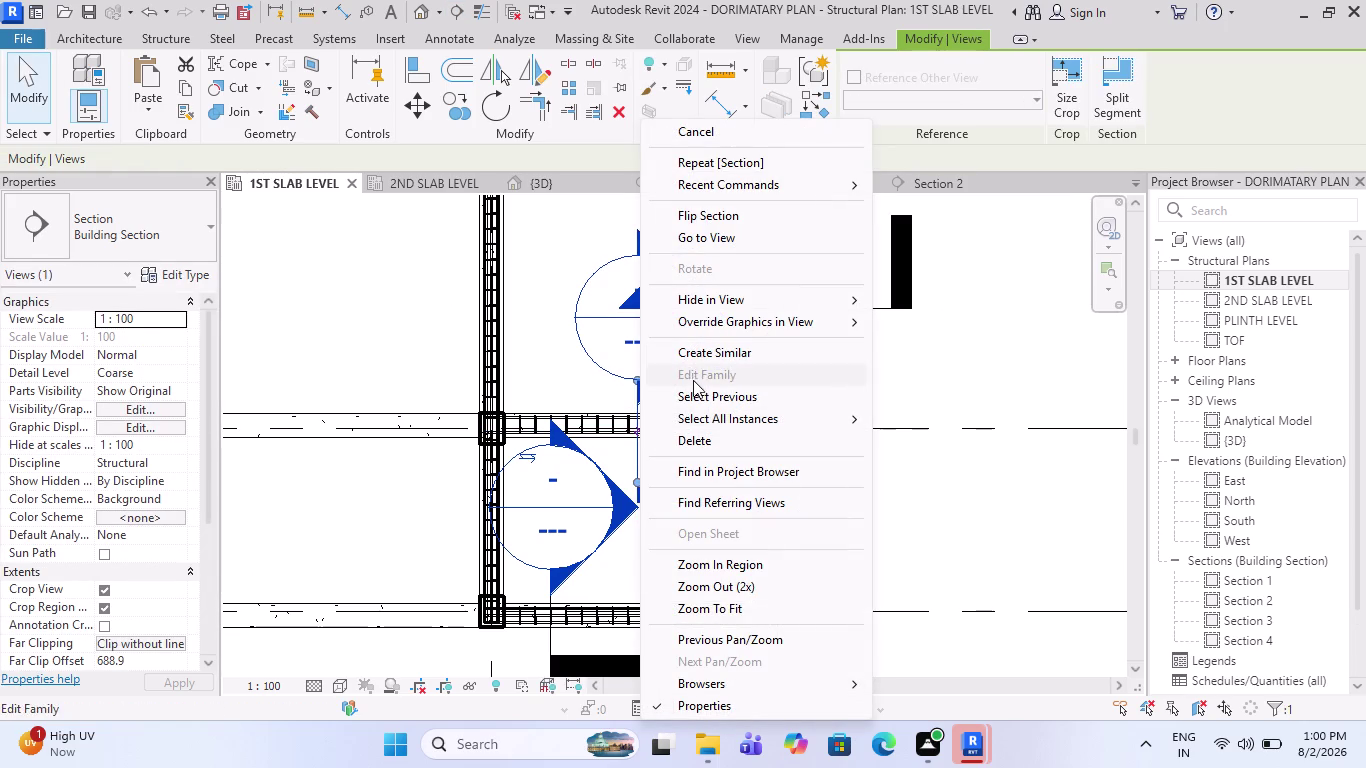
click(713, 237)
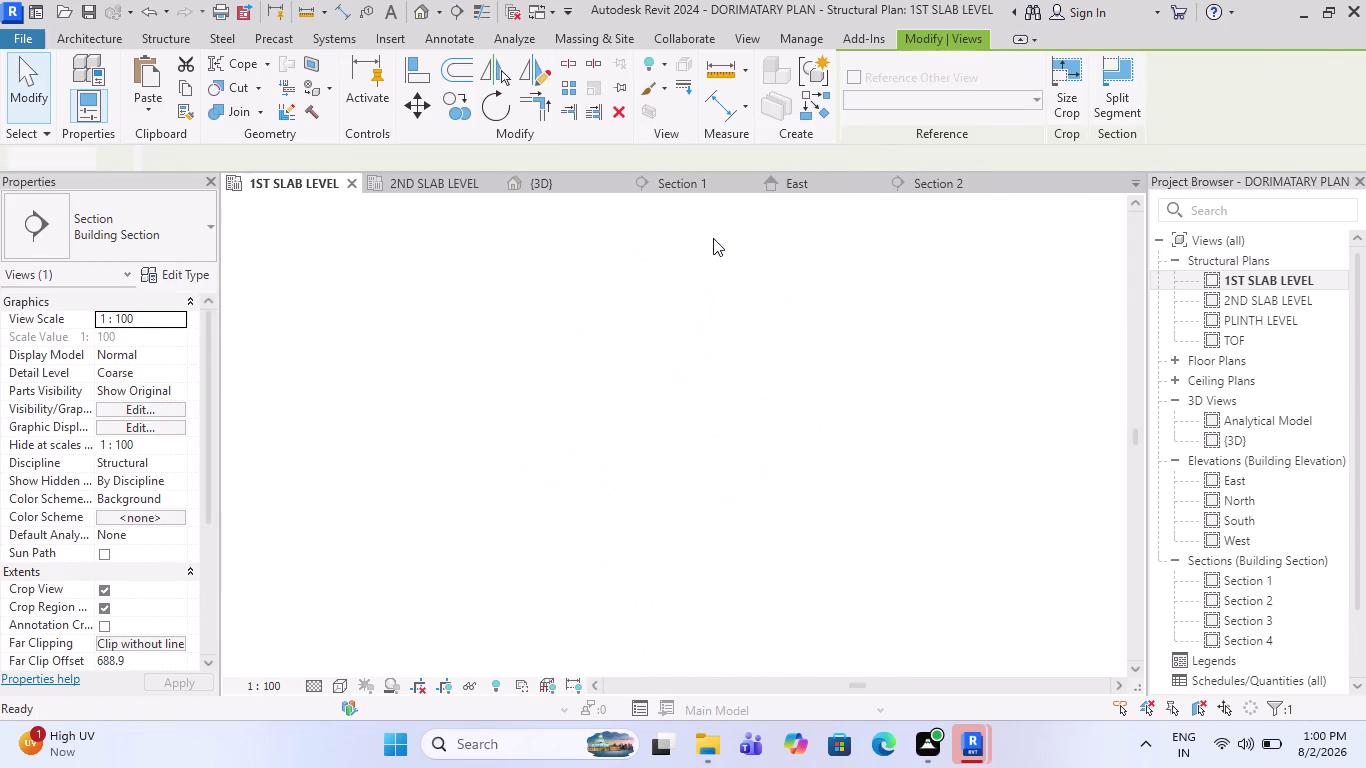
scroll(up, 3)
scroll(up, 3)
Zoom into the middle beam in Section 4 to inspect its stirrup and bars, then deselect.
scroll(down, 3)
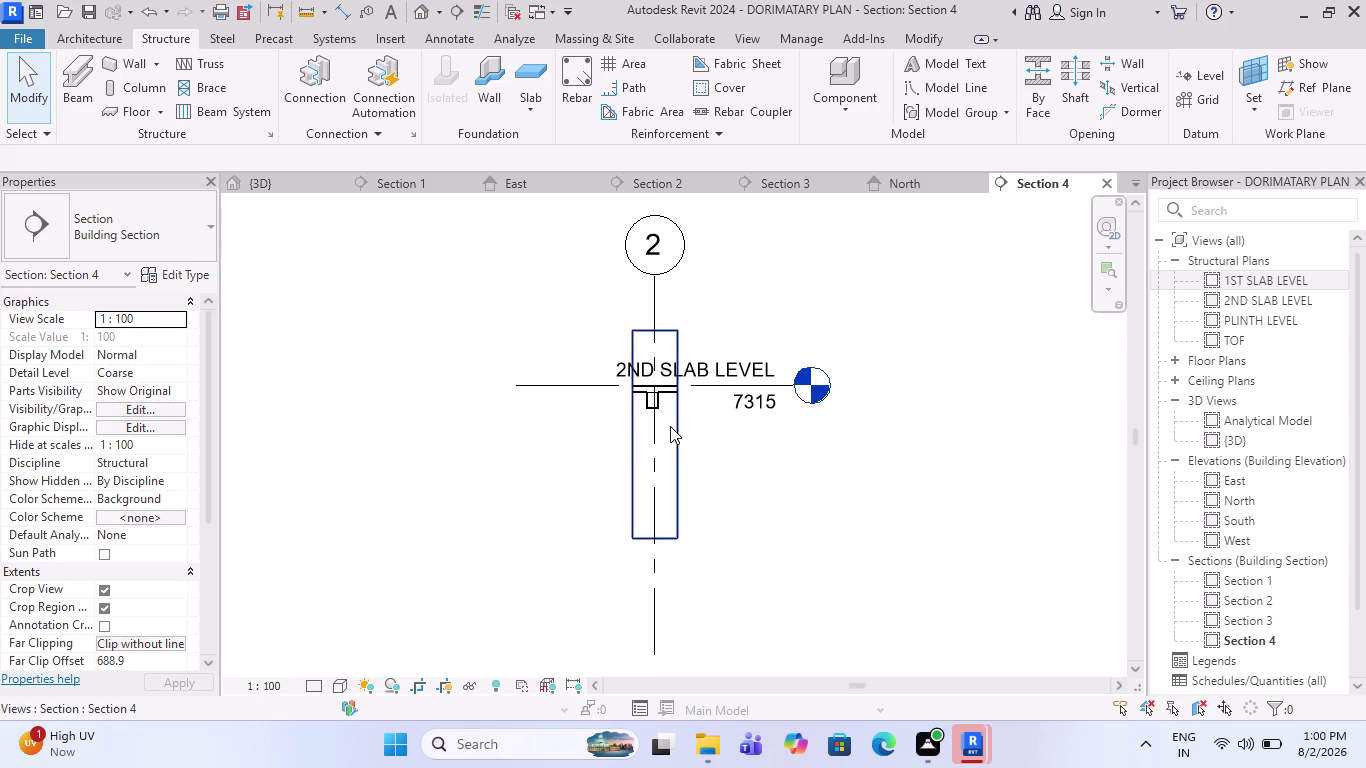
scroll(down, 3)
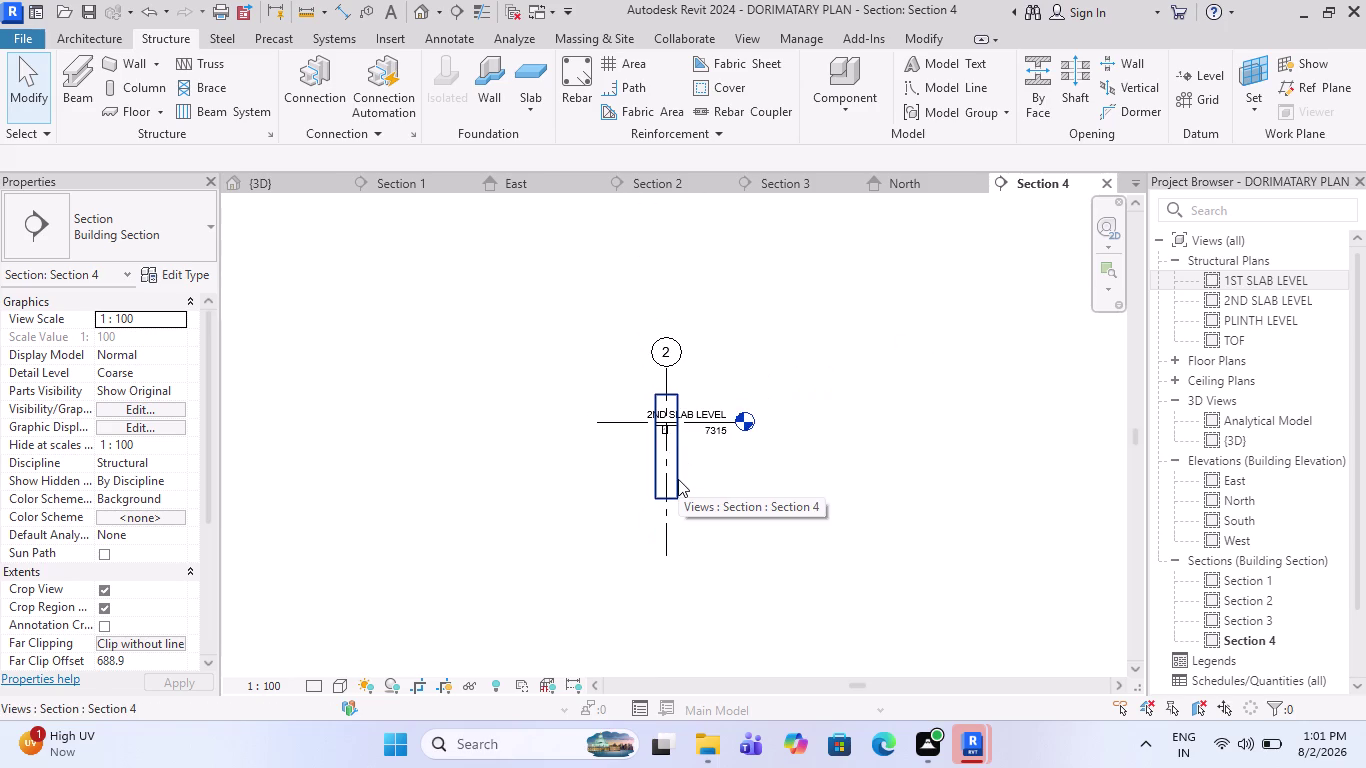
scroll(up, 3)
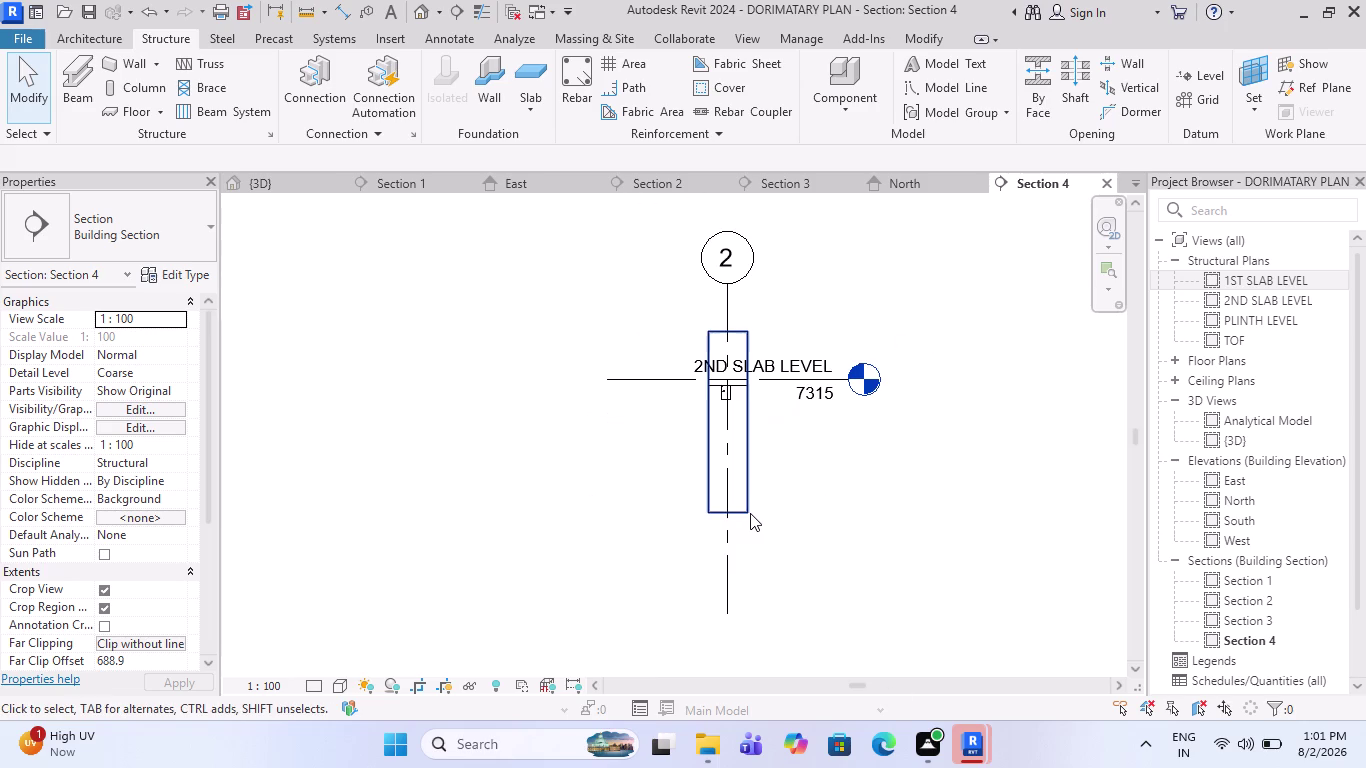
click(750, 513)
drag(724, 514, 735, 632)
scroll(up, 3)
scroll(up, 3)
scroll(up, 3)
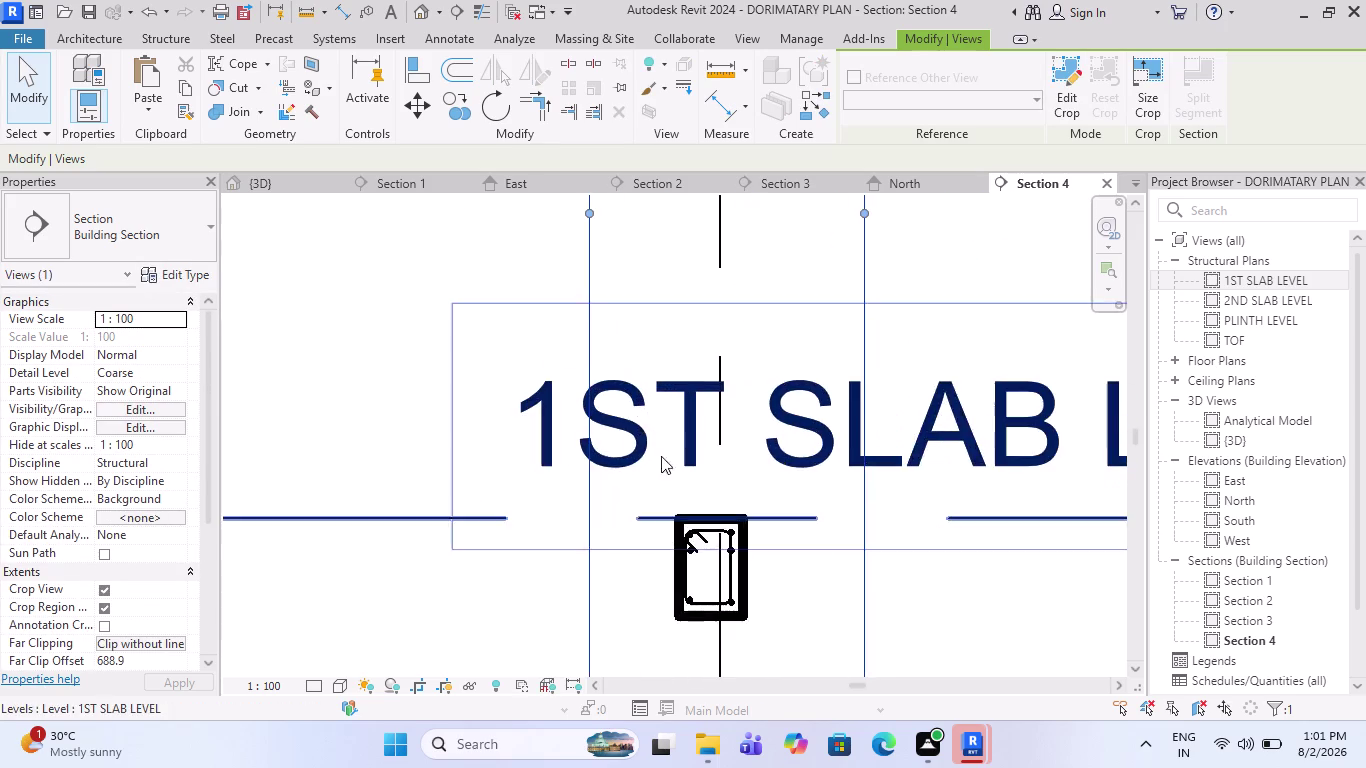
scroll(up, 3)
scroll(up, 3)
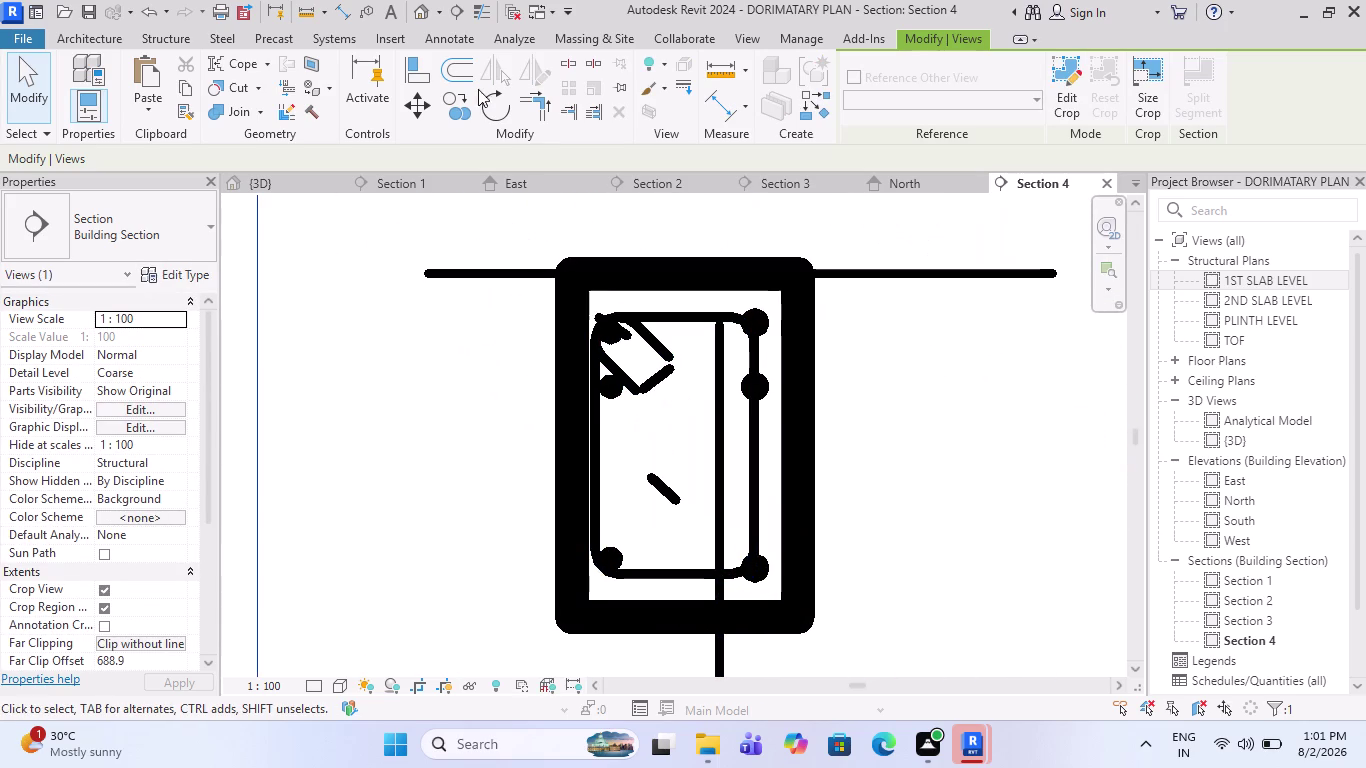
click(480, 7)
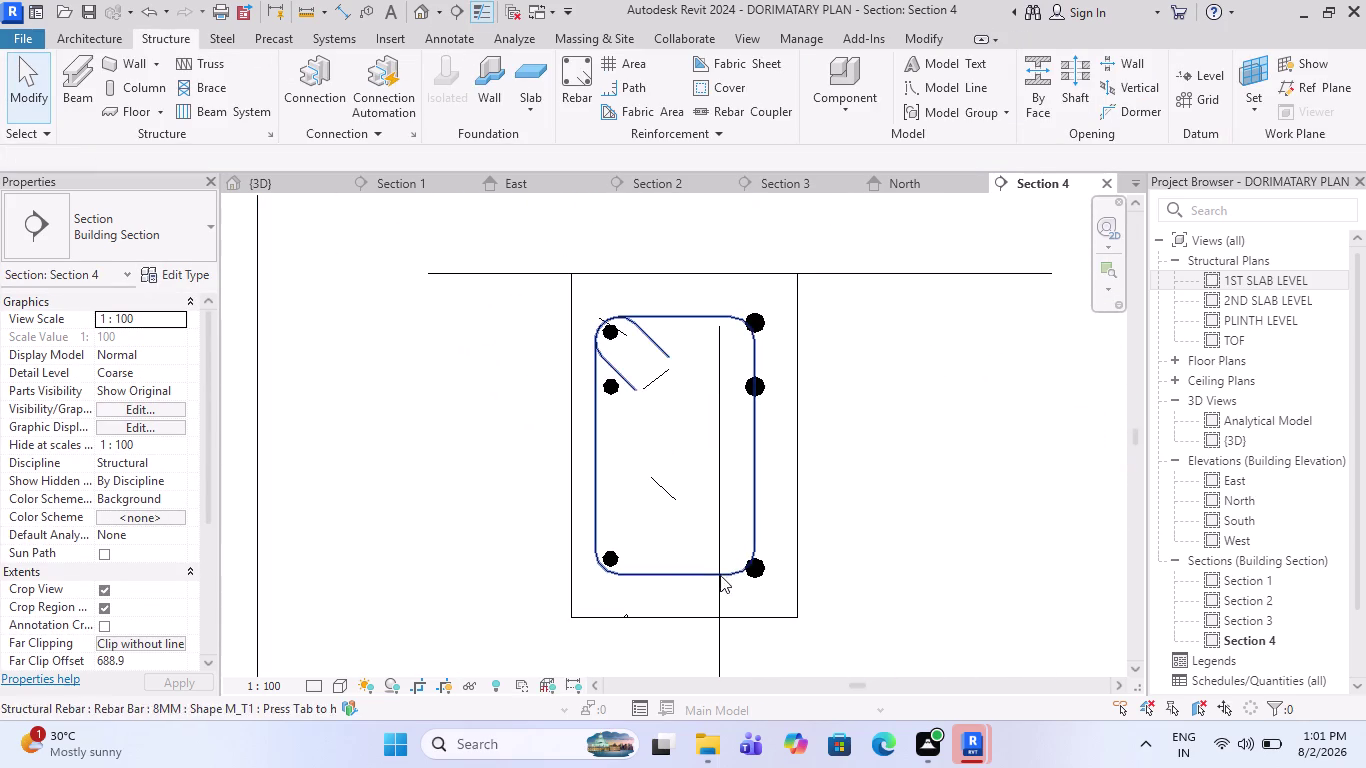
Bring up the East elevation view.
scroll(down, 3)
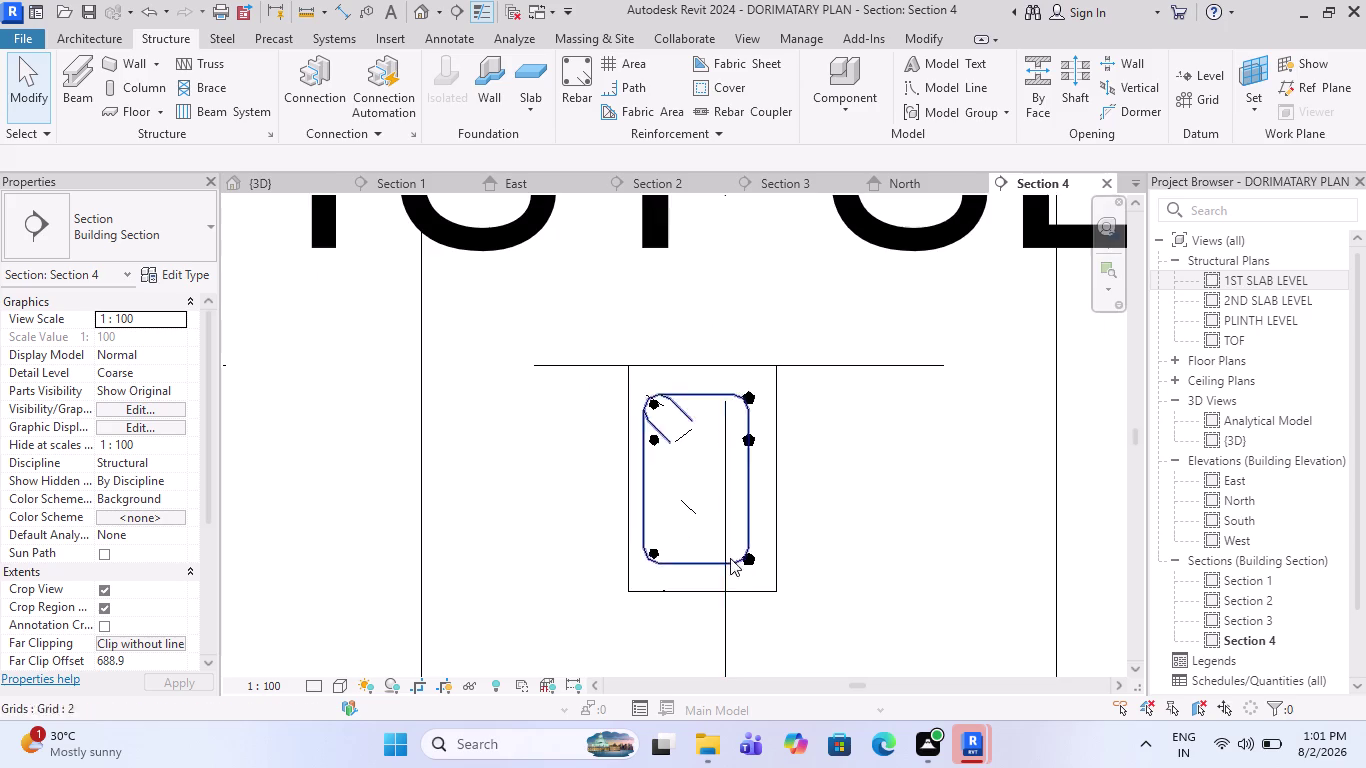
scroll(down, 3)
scroll(up, 3)
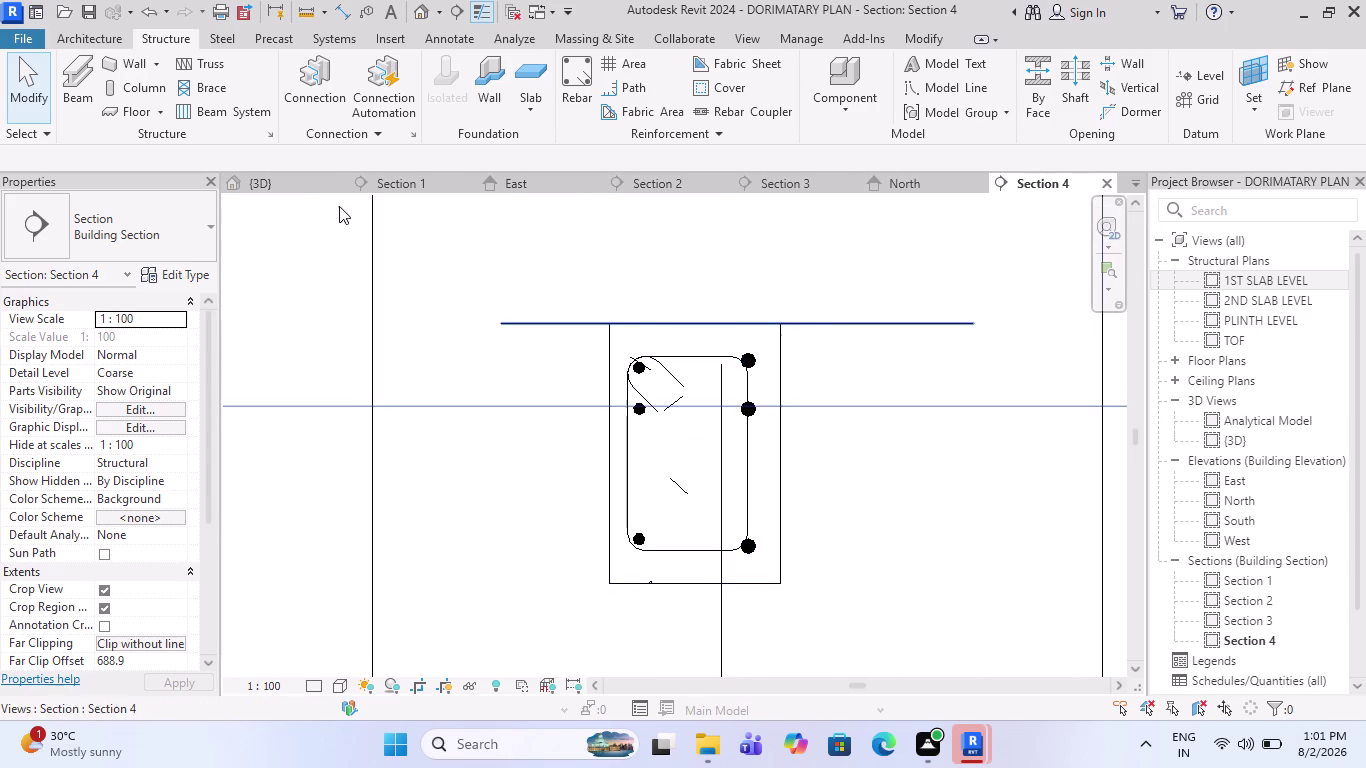
click(536, 183)
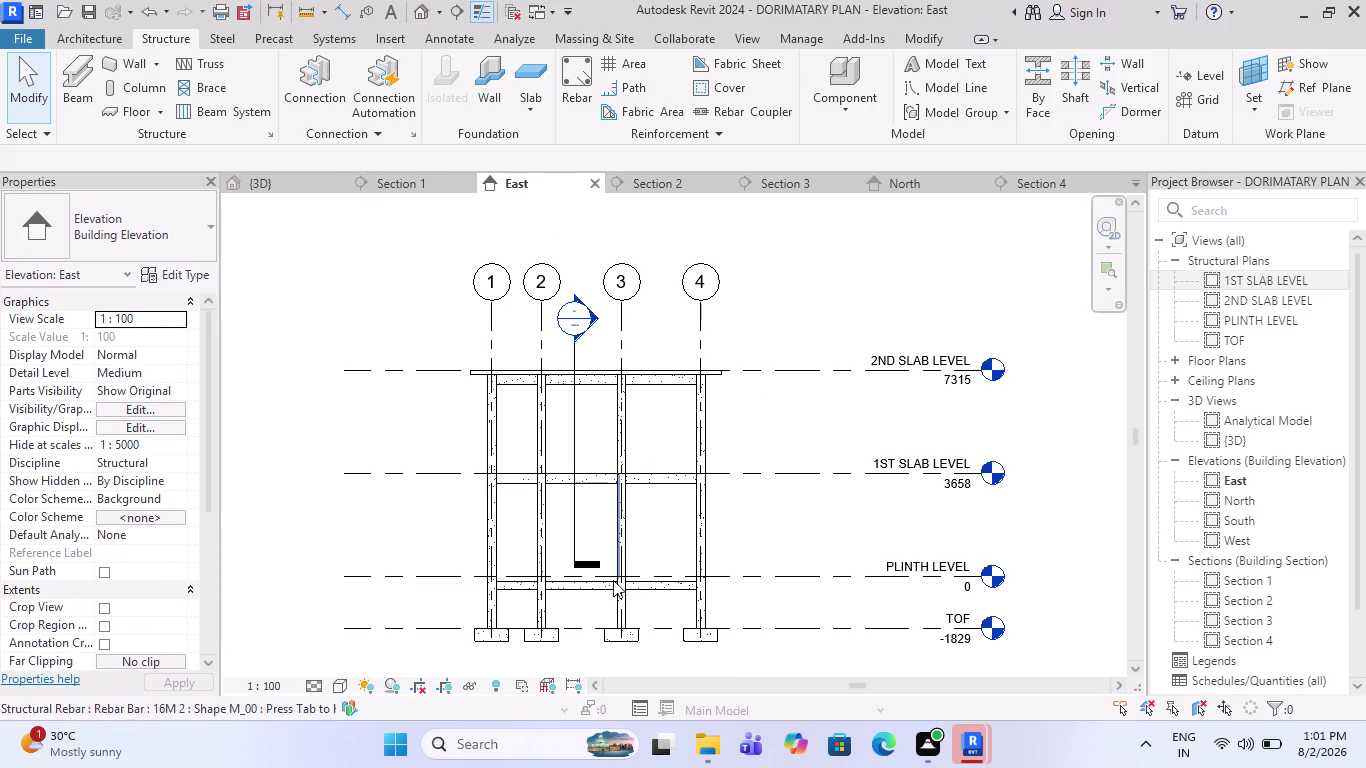
Cycle through the Section 3, North and Section 4 view tabs.
click(661, 186)
click(800, 183)
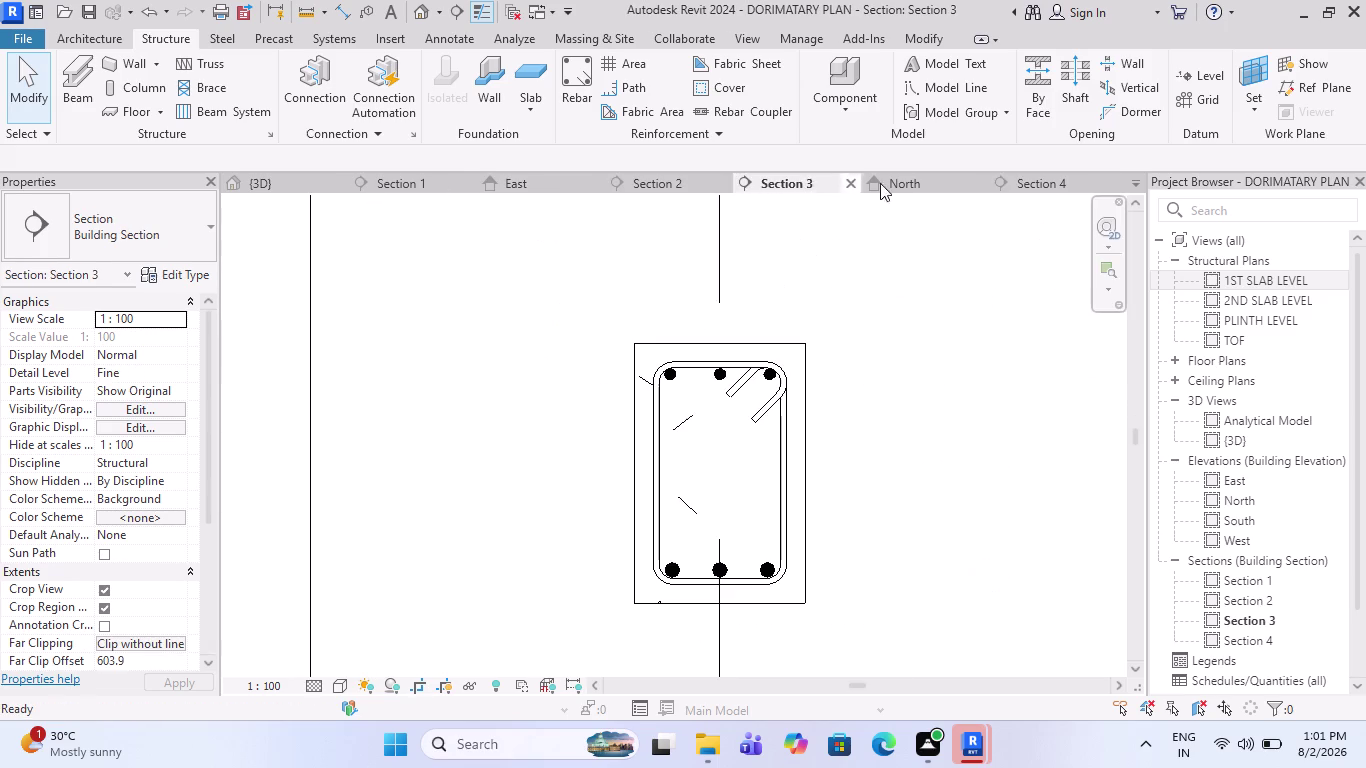
click(883, 183)
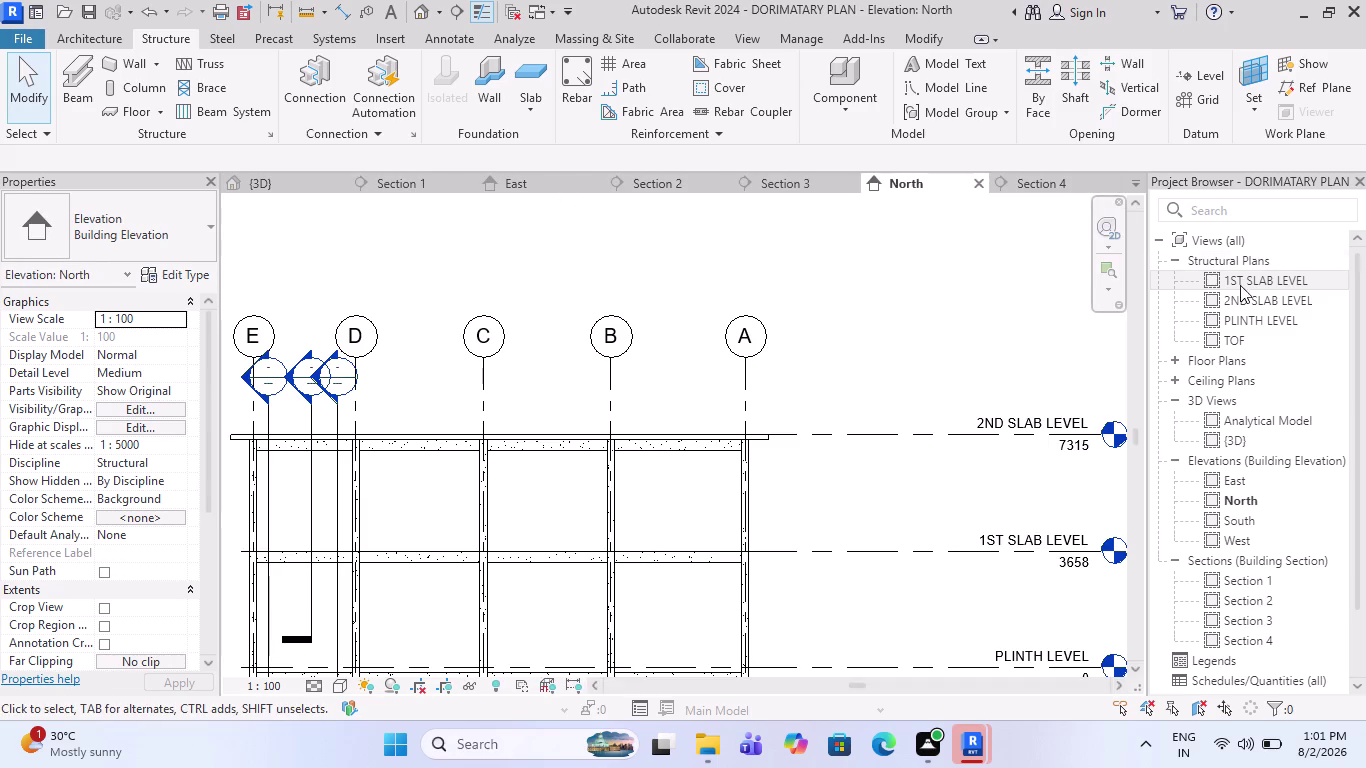
click(1054, 184)
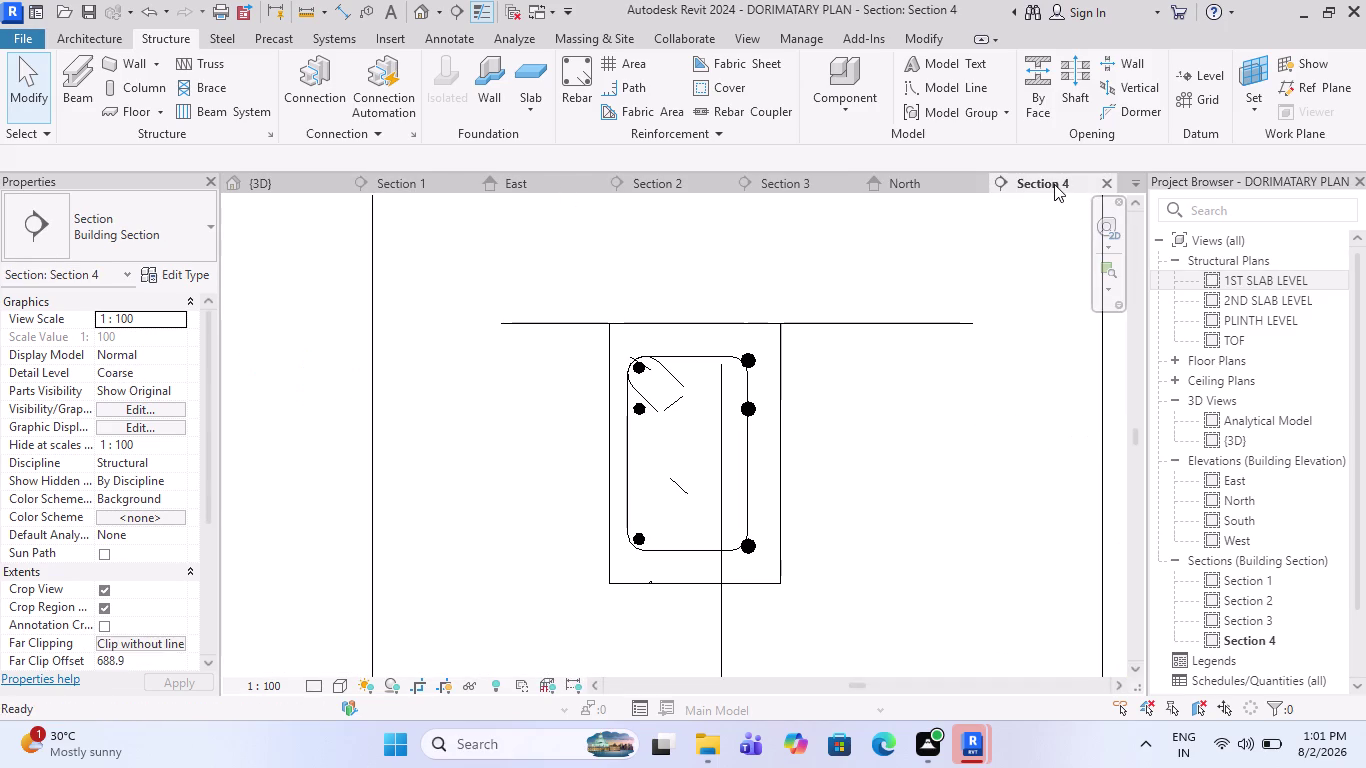
Close the Section 4 and North views and reopen the 1ST SLAB LEVEL plan.
click(1112, 186)
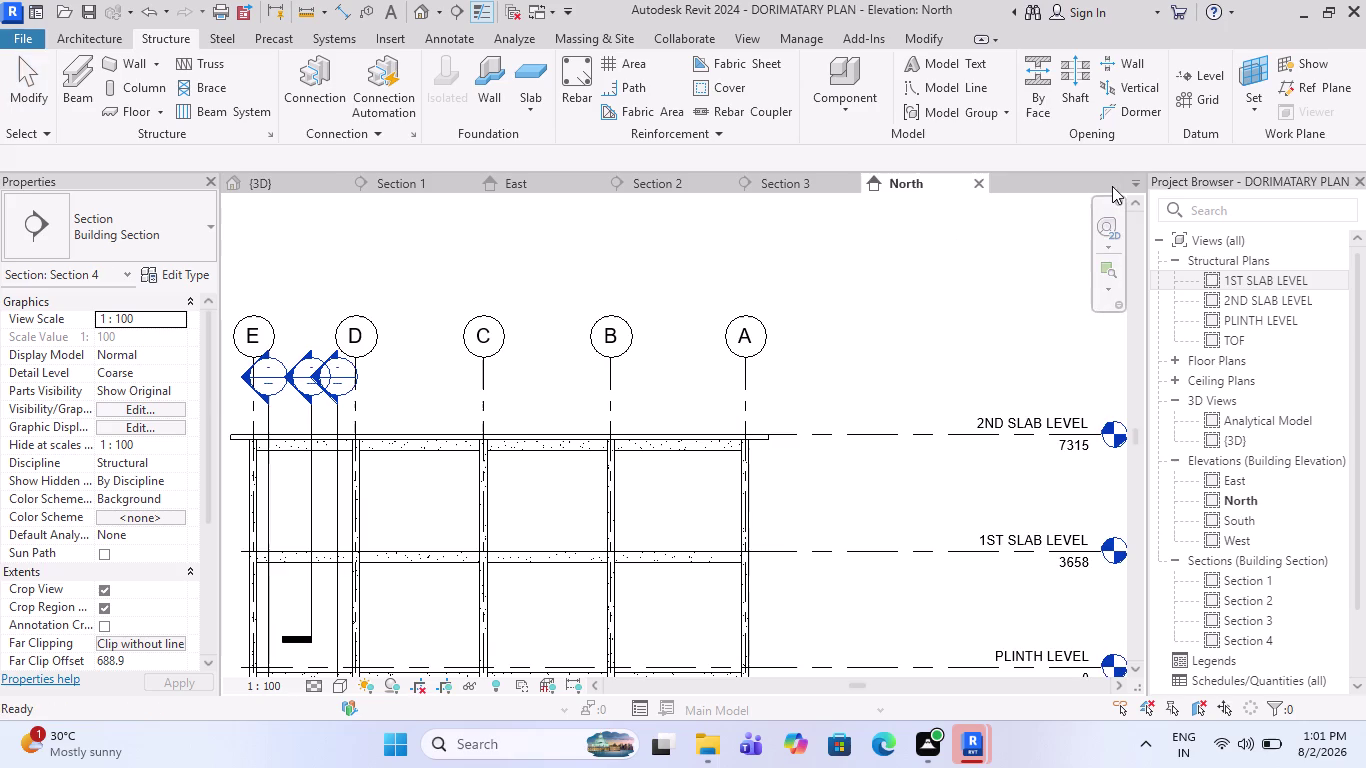
click(981, 184)
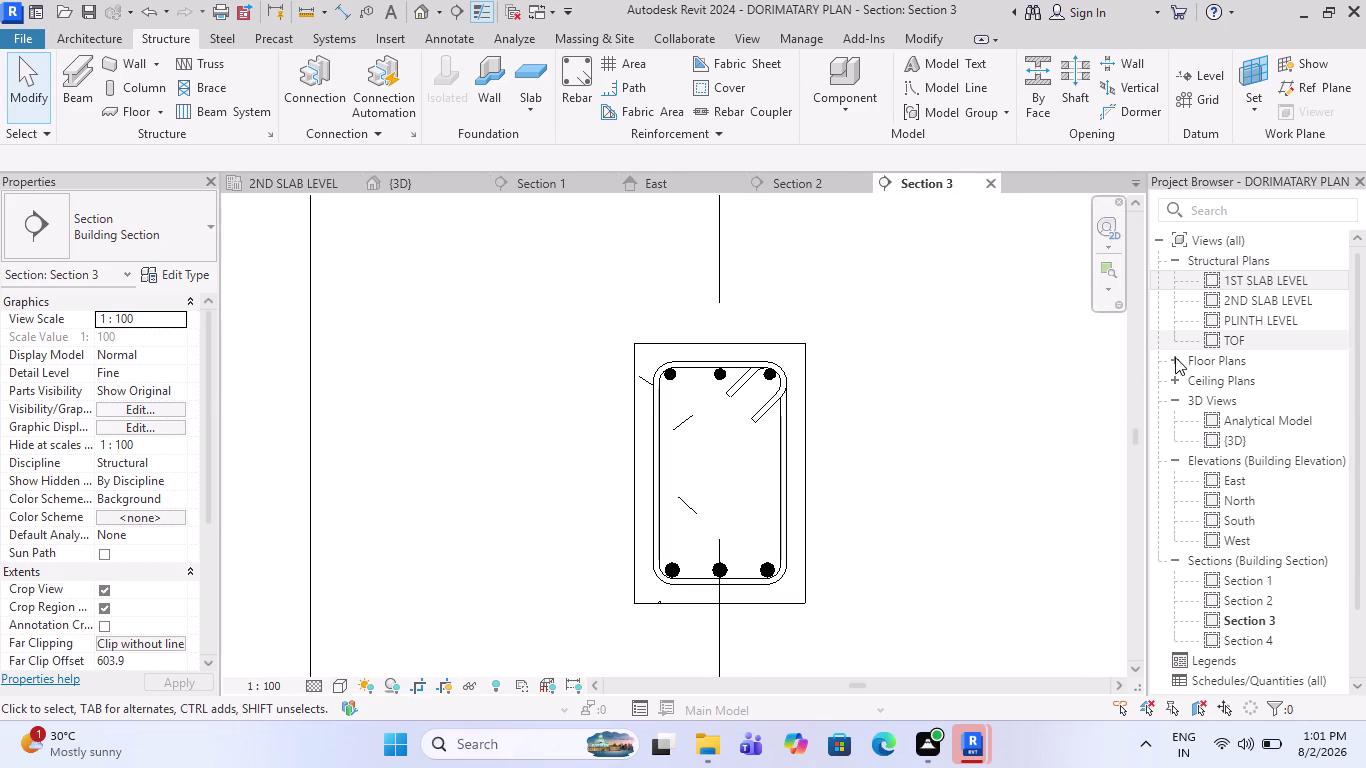
scroll(down, 3)
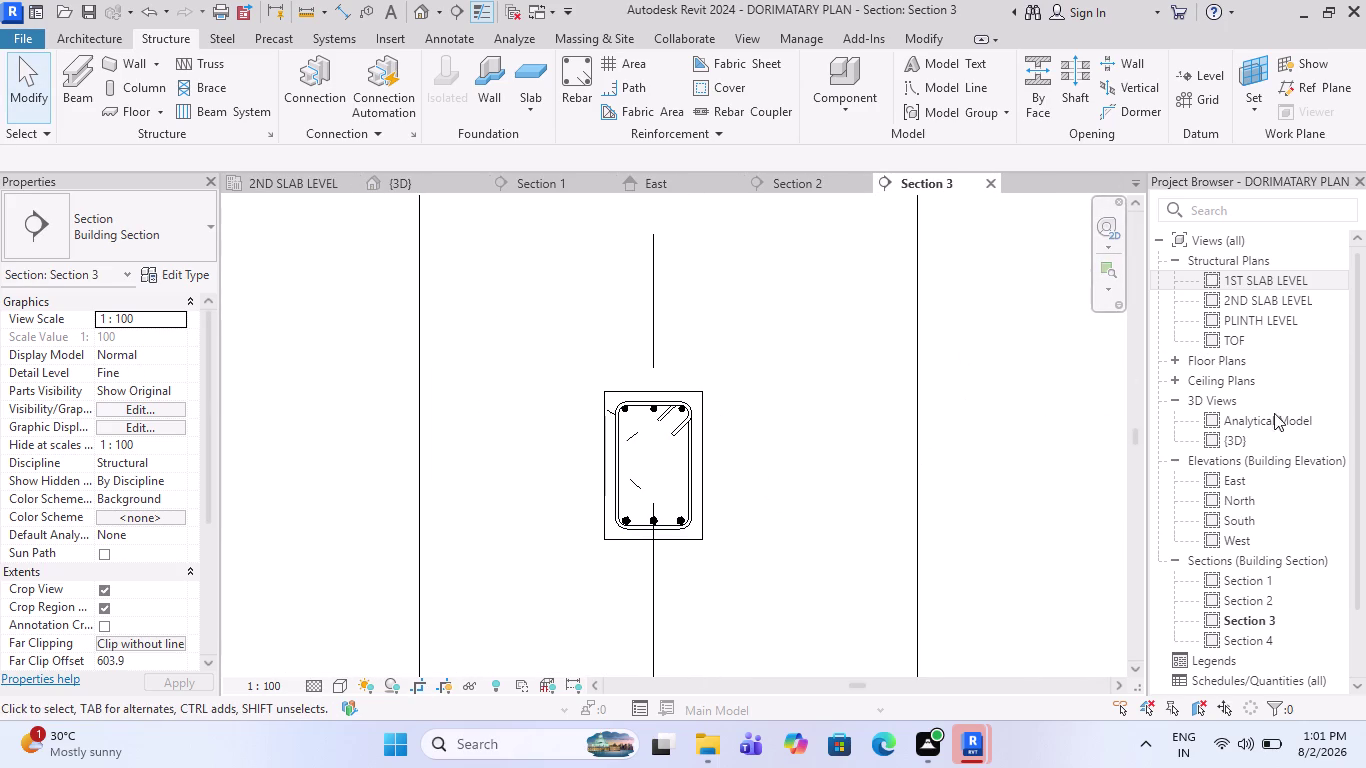
double_click(1269, 284)
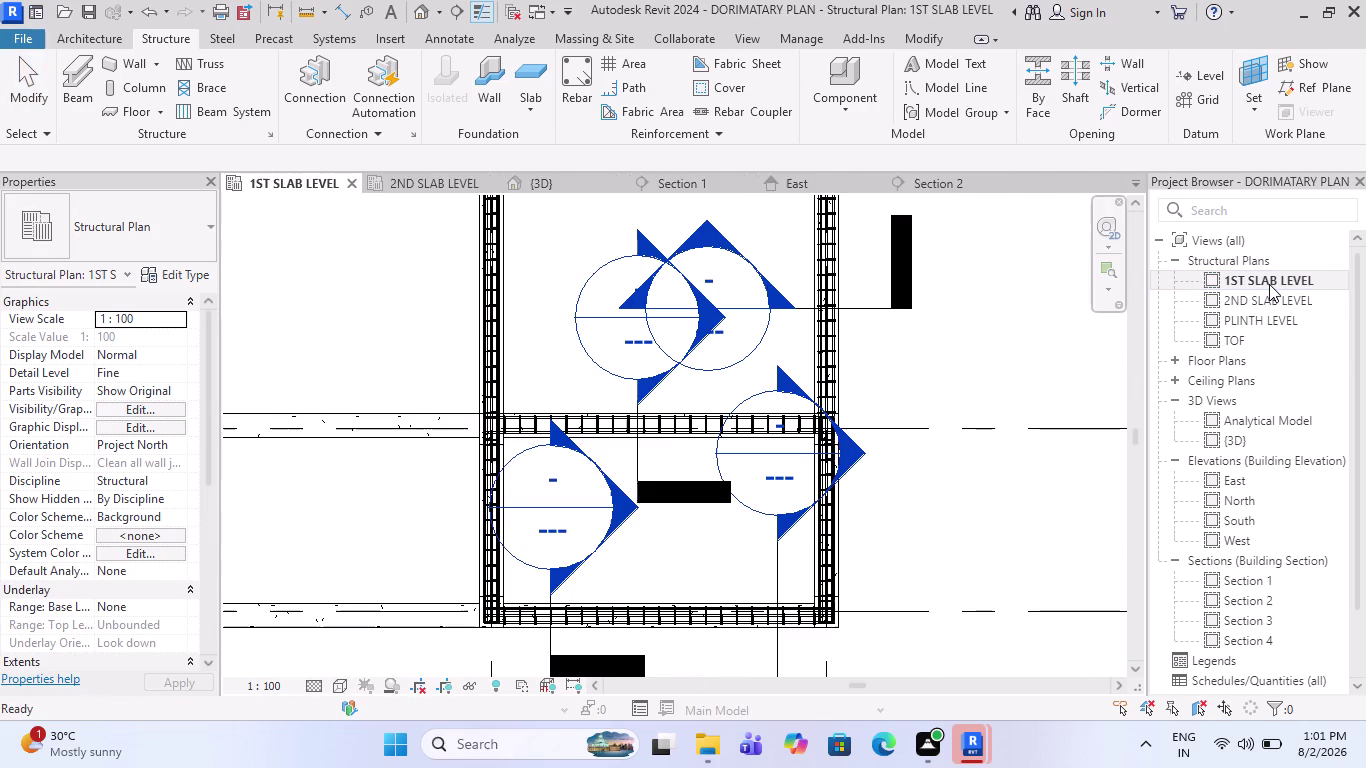
Zoom to the Section 4 marker in the plan and undo back past its creation.
scroll(up, 3)
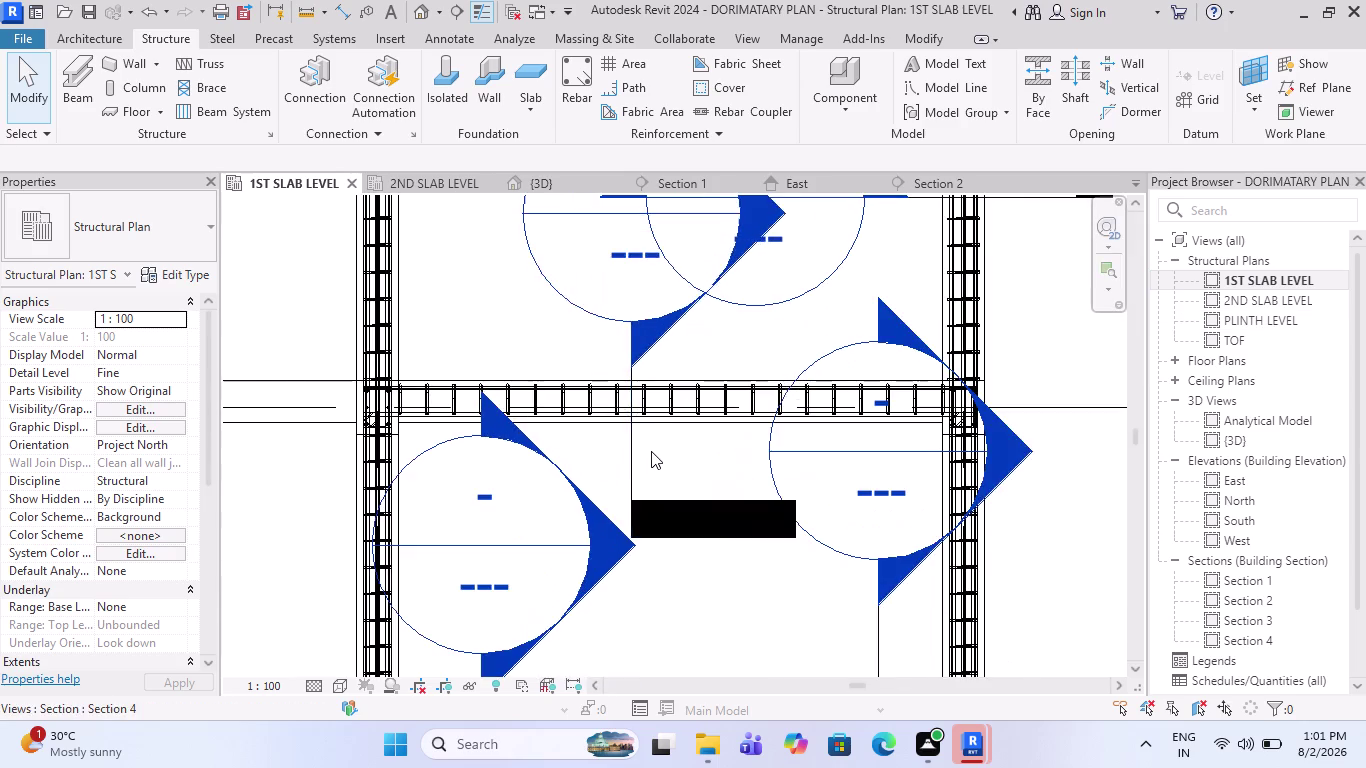
scroll(up, 3)
scroll(down, 3)
scroll(down, 3)
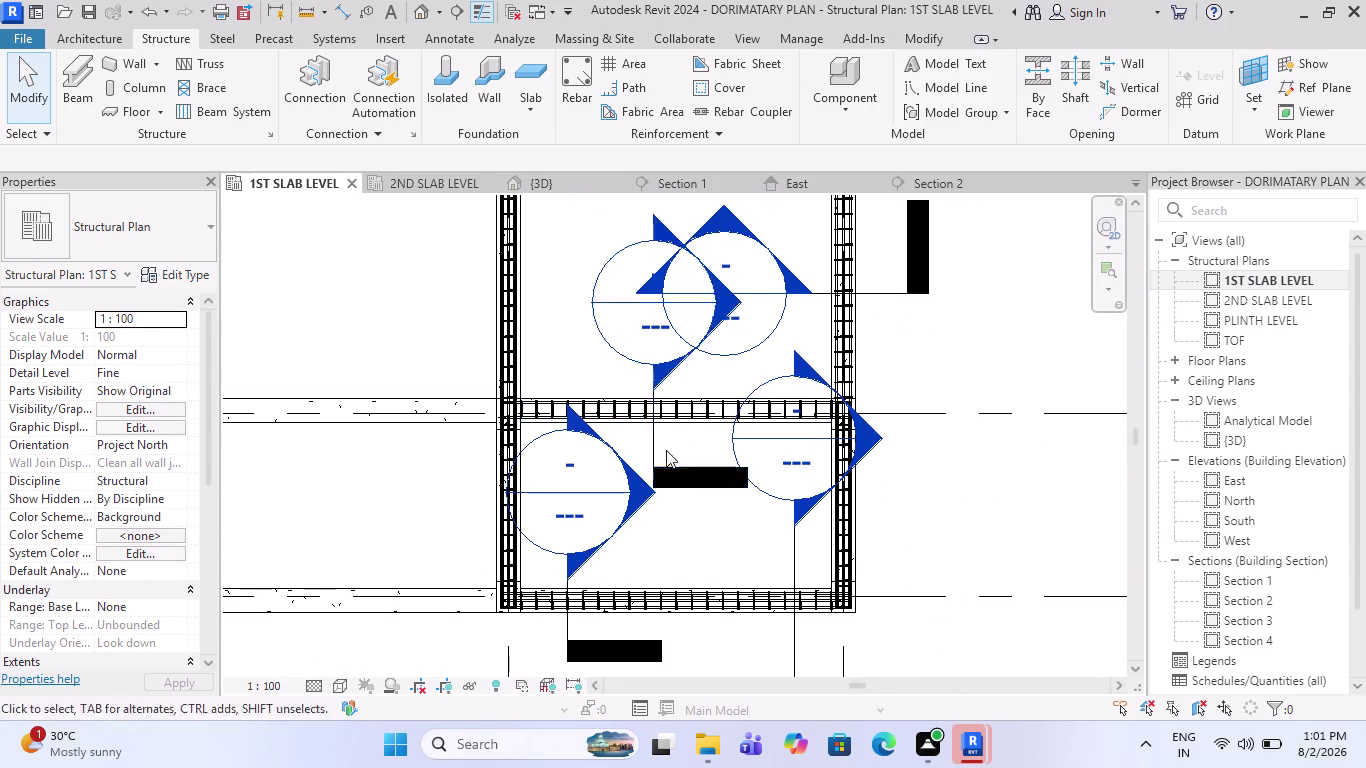
click(149, 13)
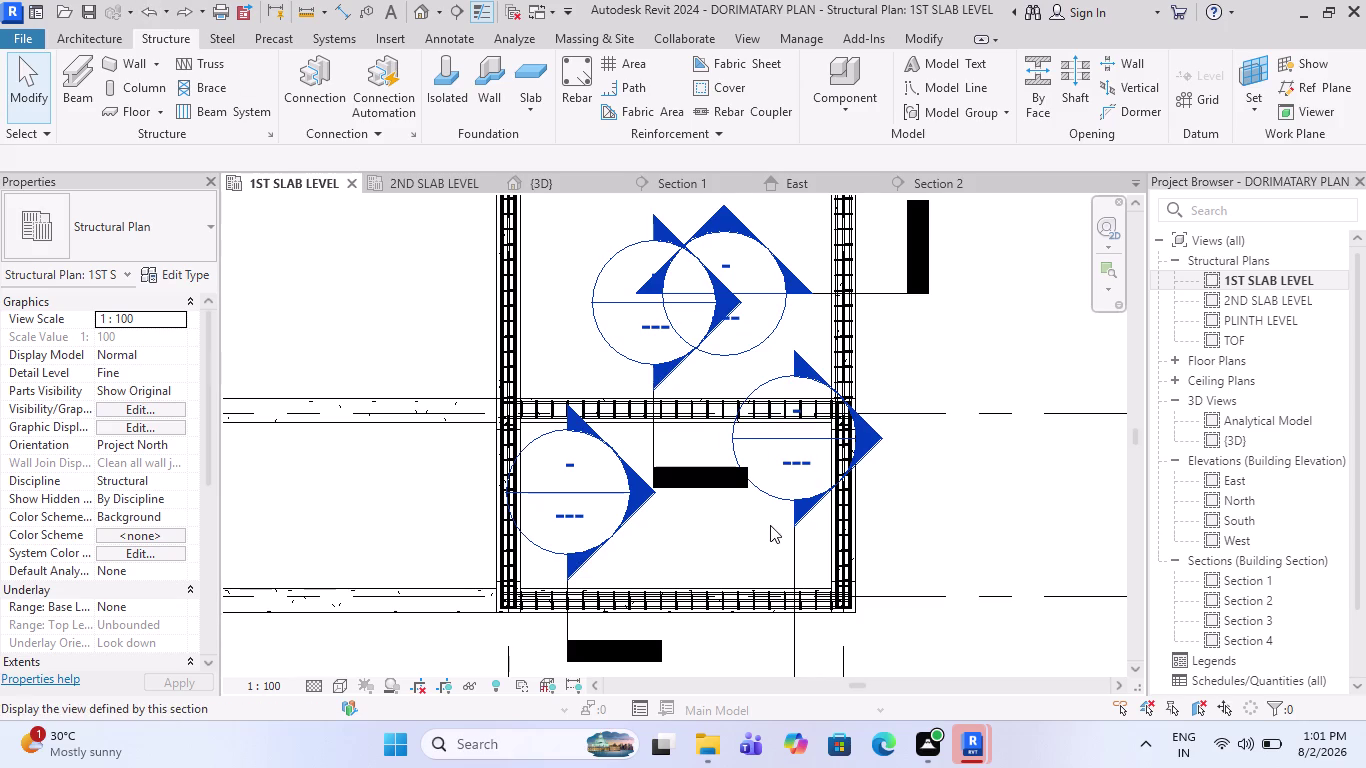
scroll(down, 3)
click(147, 13)
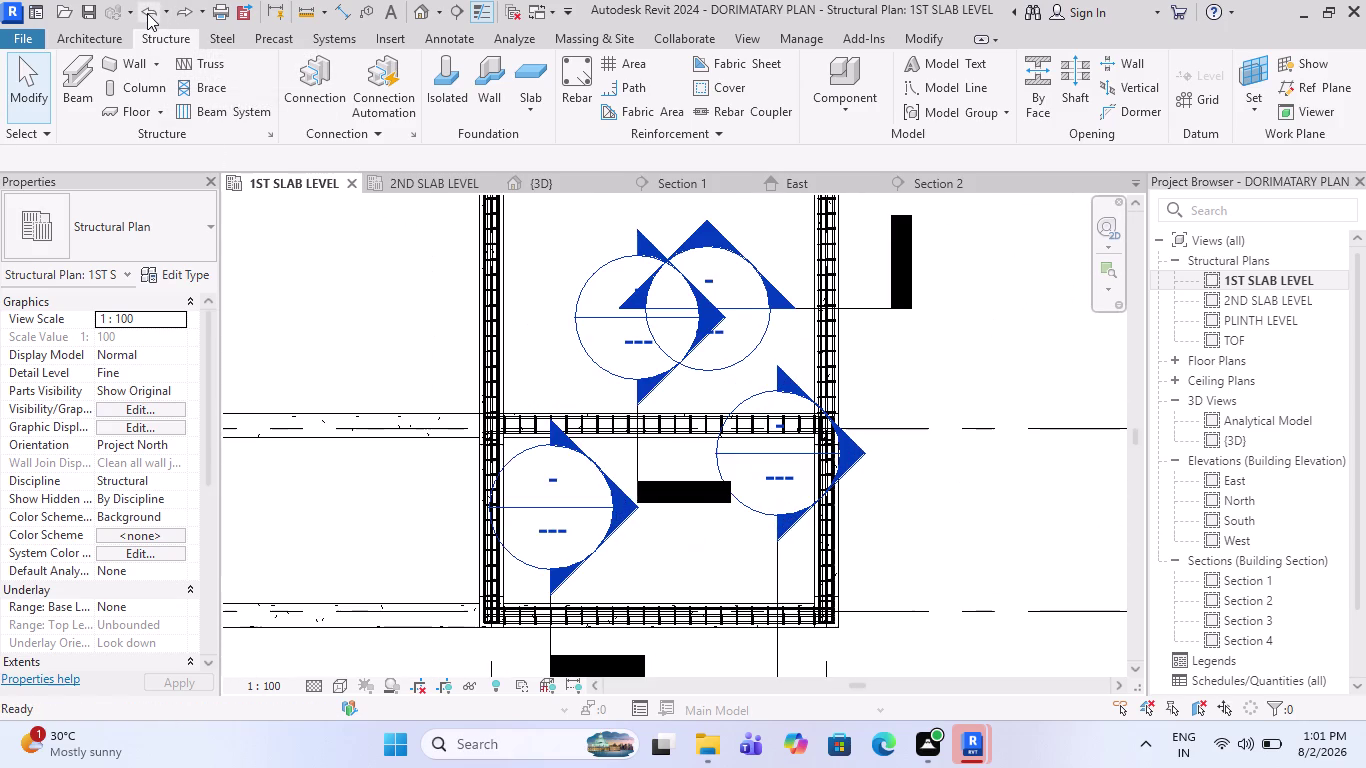
click(147, 13)
click(147, 13)
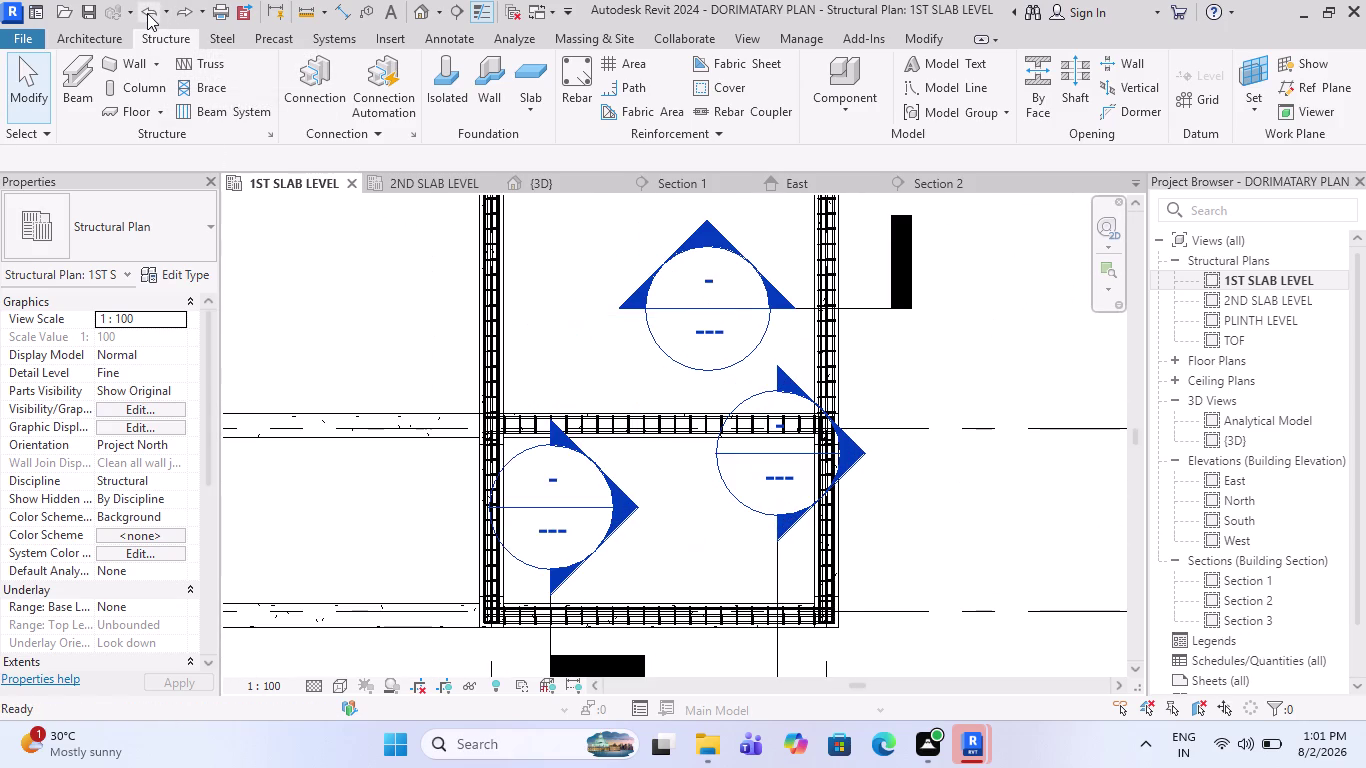
scroll(down, 3)
scroll(down, 3)
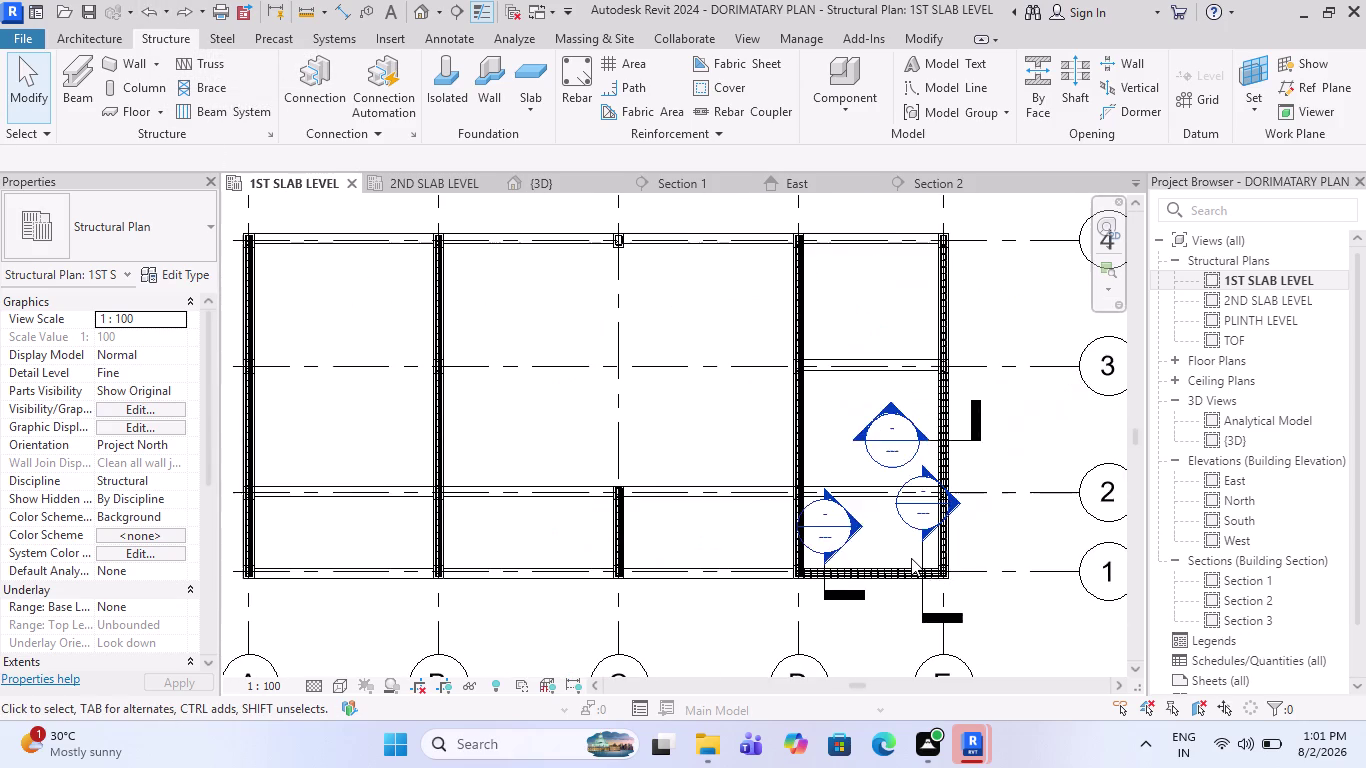
scroll(down, 3)
scroll(up, 3)
scroll(up, 3)
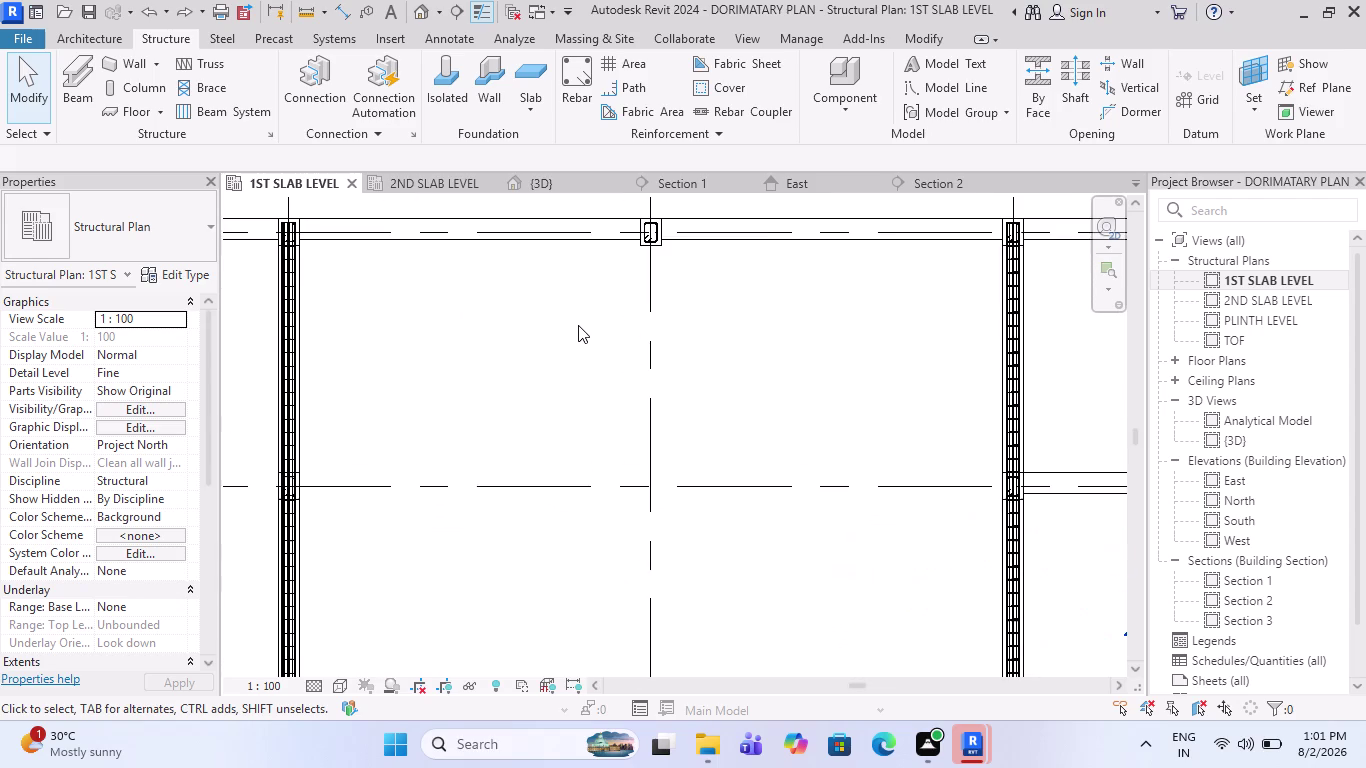
scroll(down, 3)
scroll(up, 3)
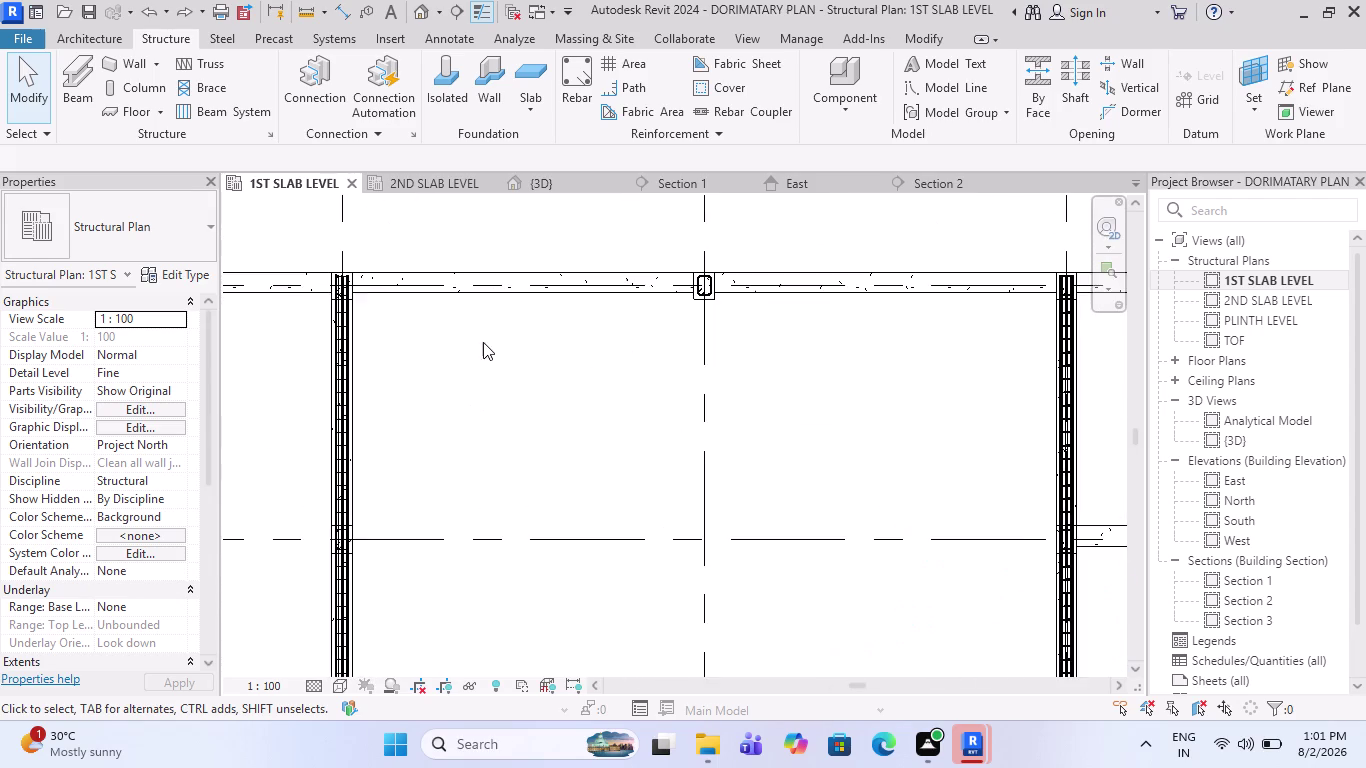
scroll(down, 3)
middle_drag(805, 343, 752, 357)
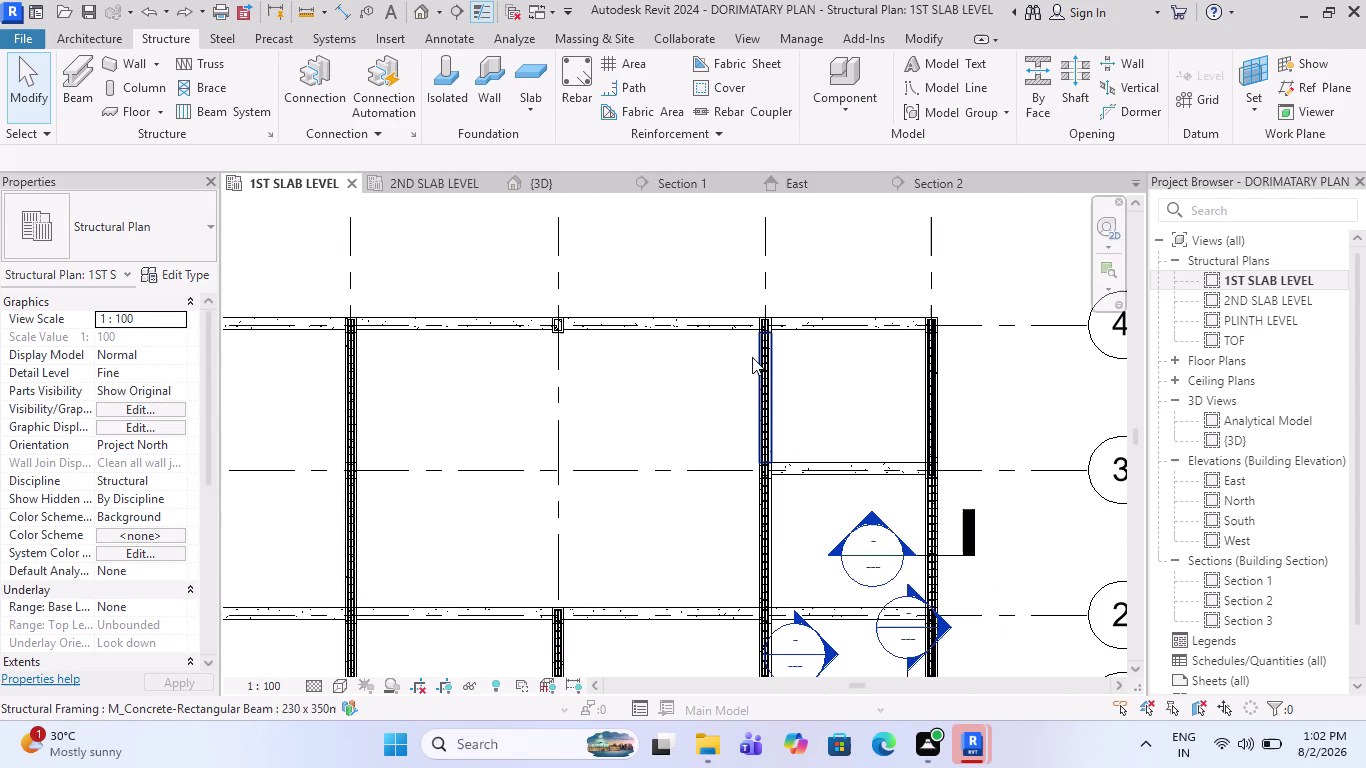
key(Escape)
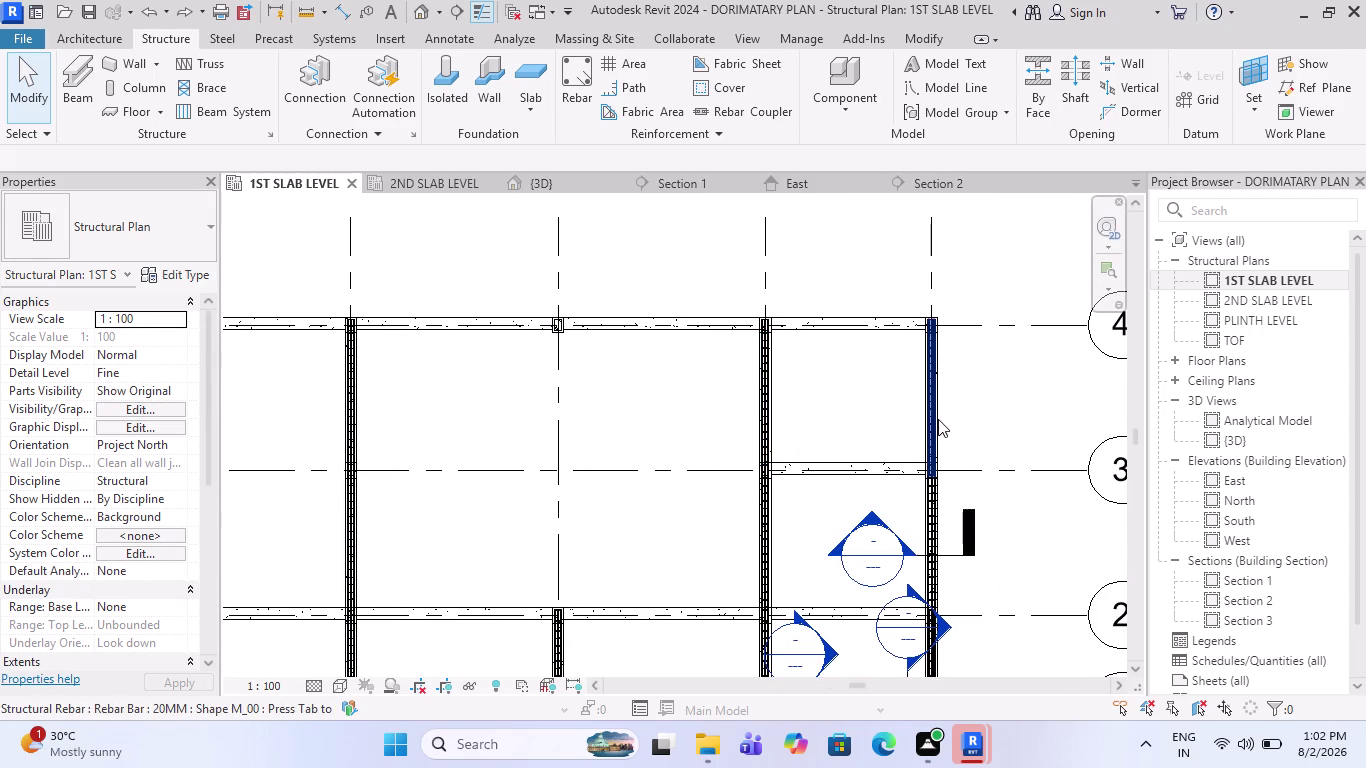
scroll(down, 3)
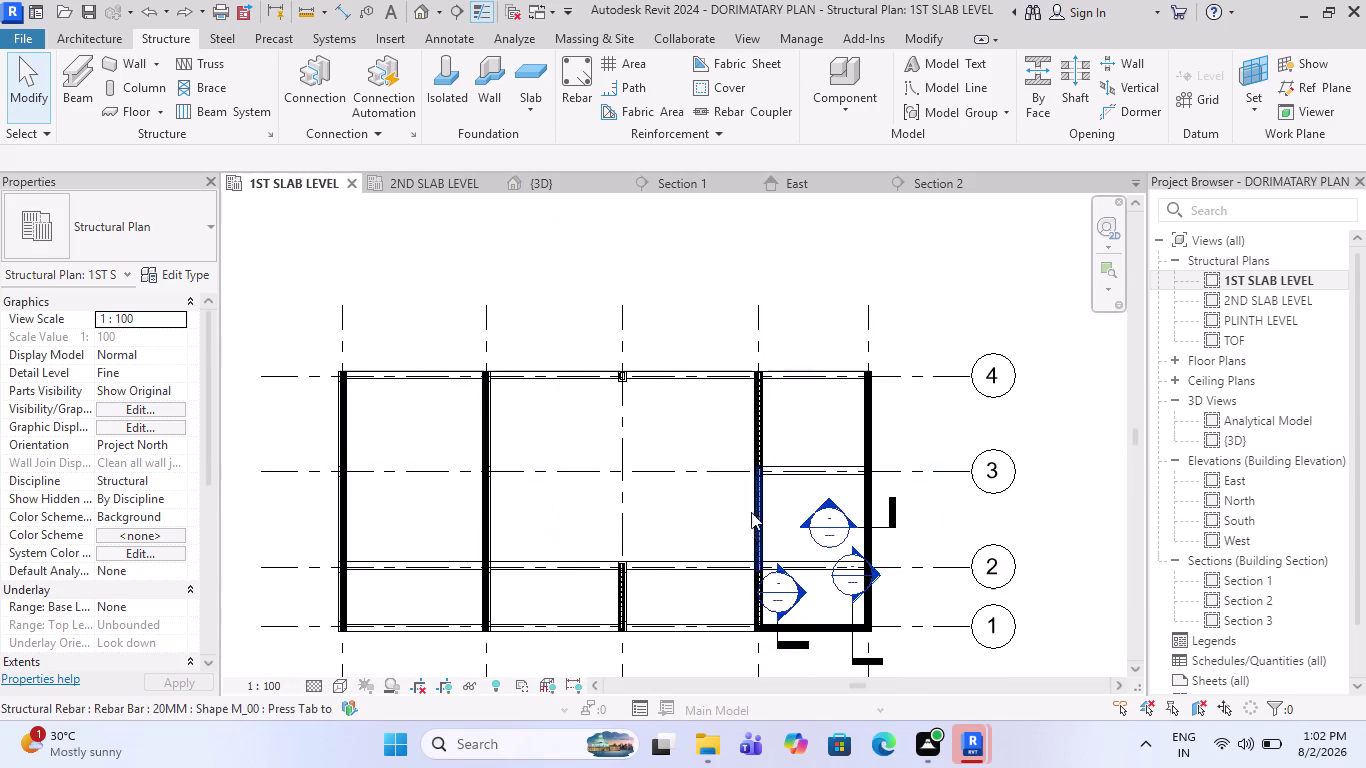
scroll(up, 3)
middle_drag(623, 537, 638, 460)
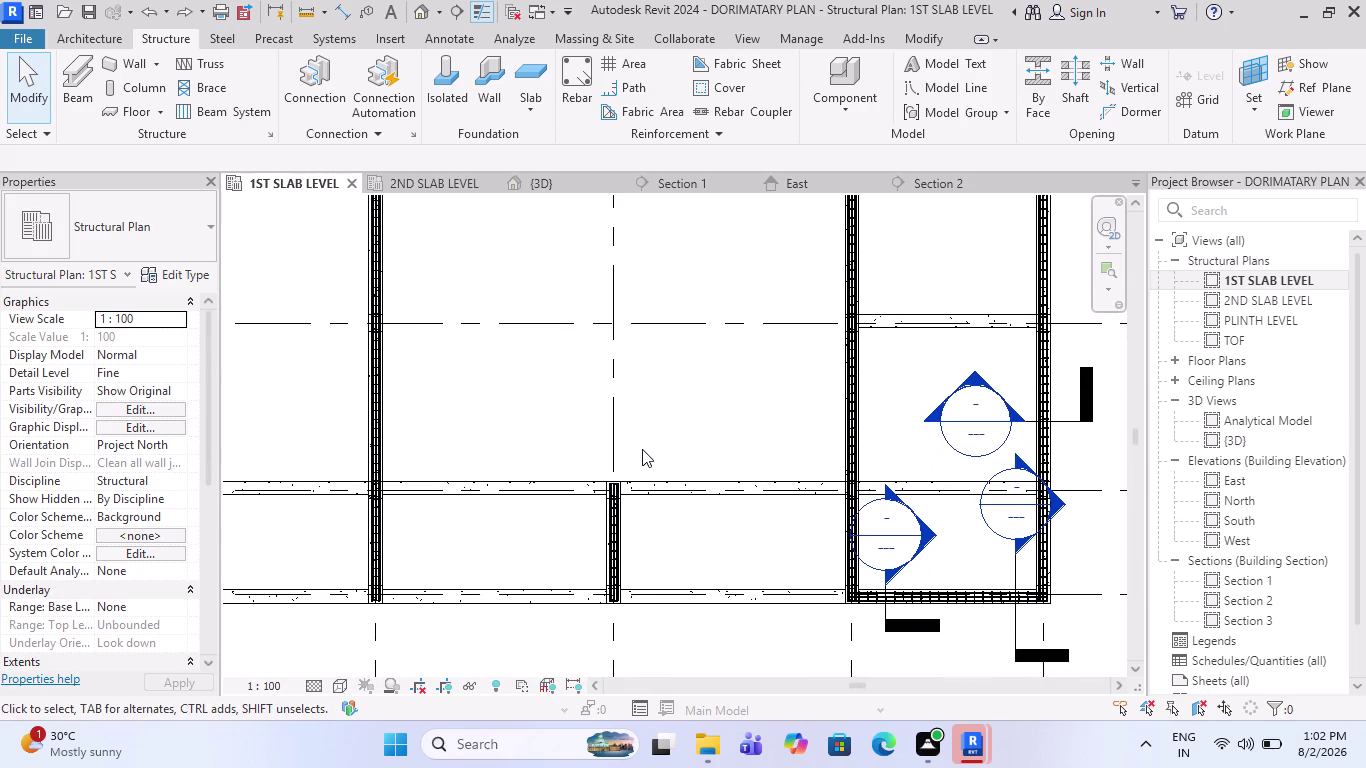